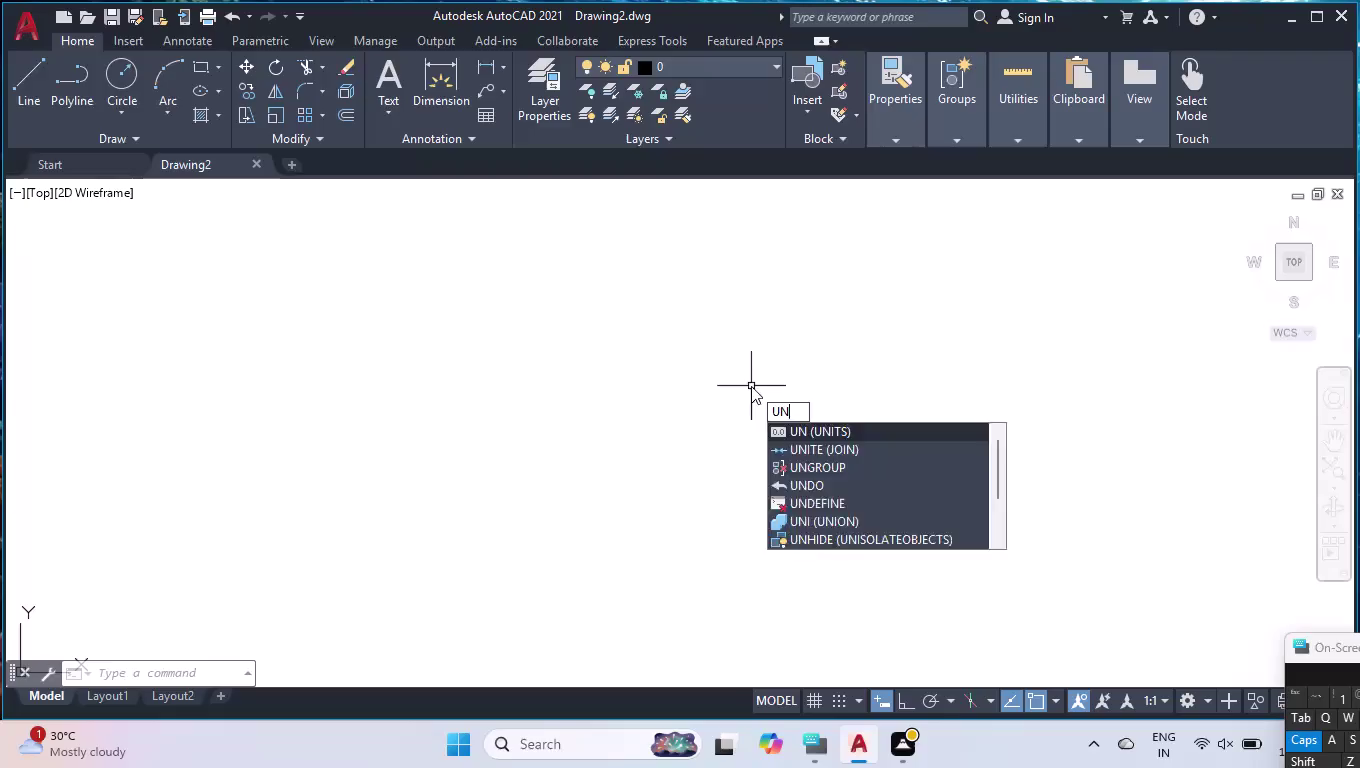
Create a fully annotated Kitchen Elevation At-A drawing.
Review the length precision options in Drawing Units and accept the dialog.
key(Return)
click(590, 259)
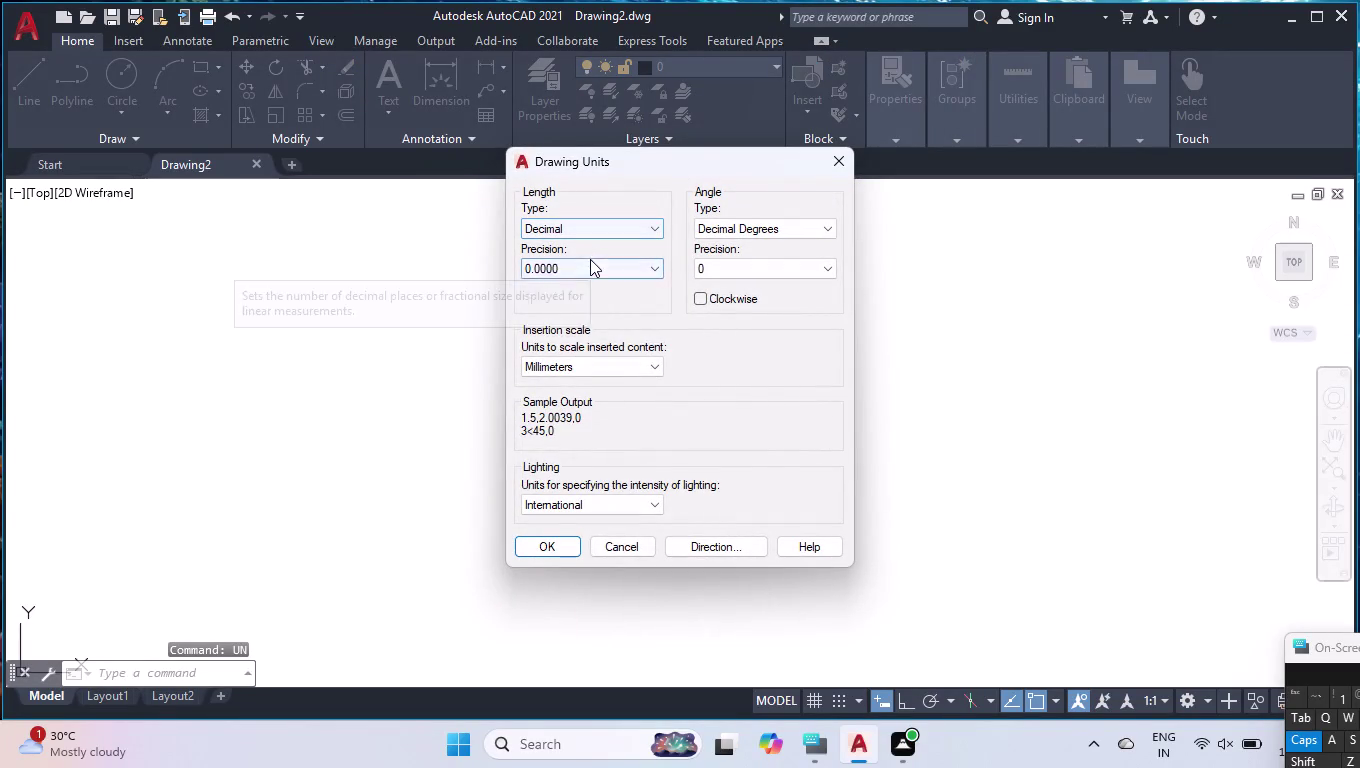
click(562, 292)
click(536, 550)
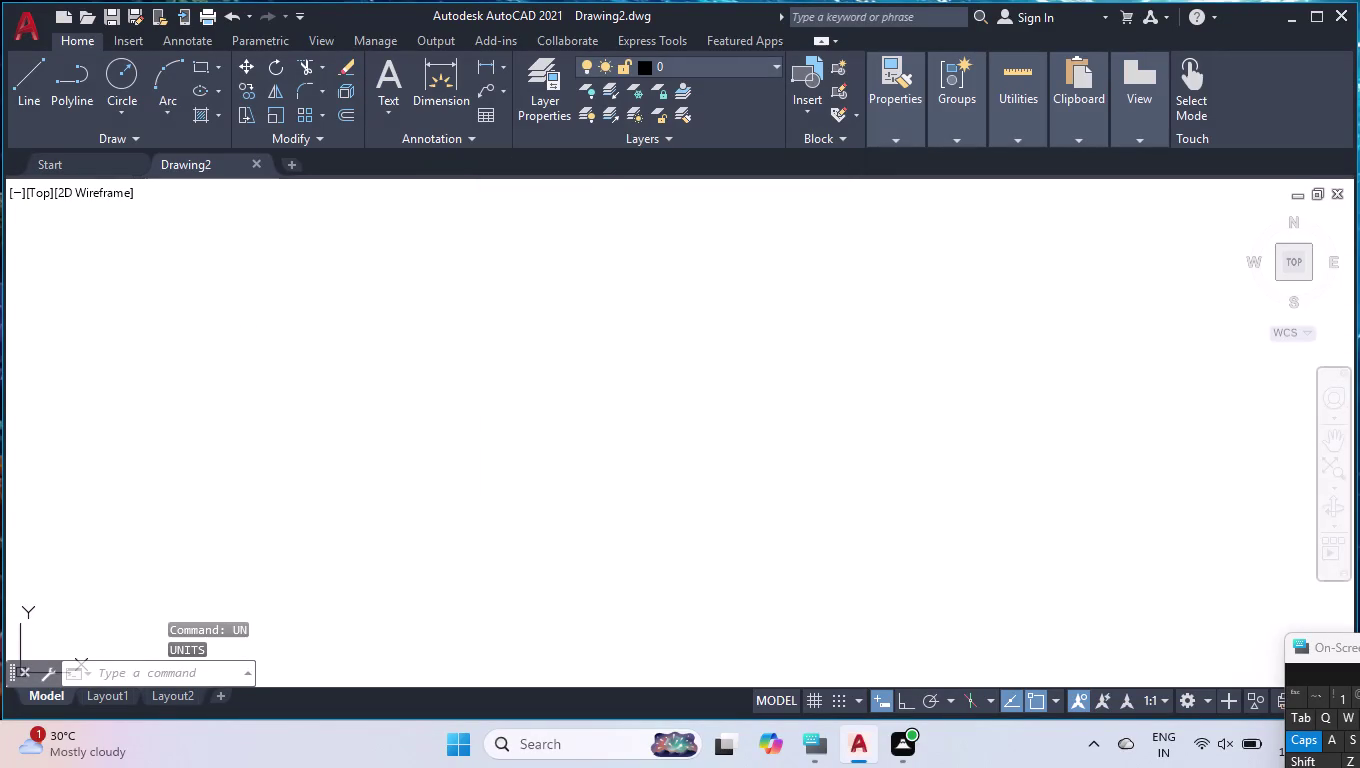
Modify the ISO-25 dimension style so dimension lines use colour 254.
key(d)
key(Return)
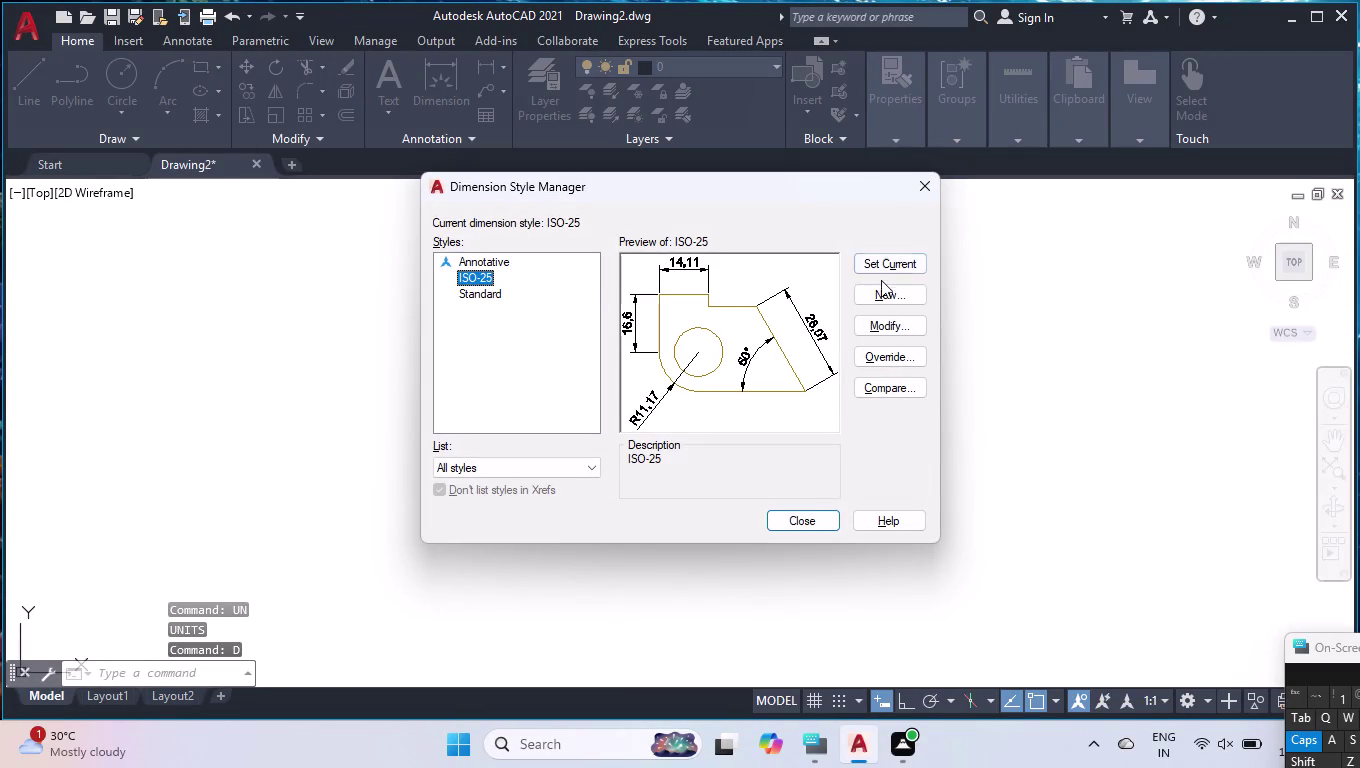
click(896, 328)
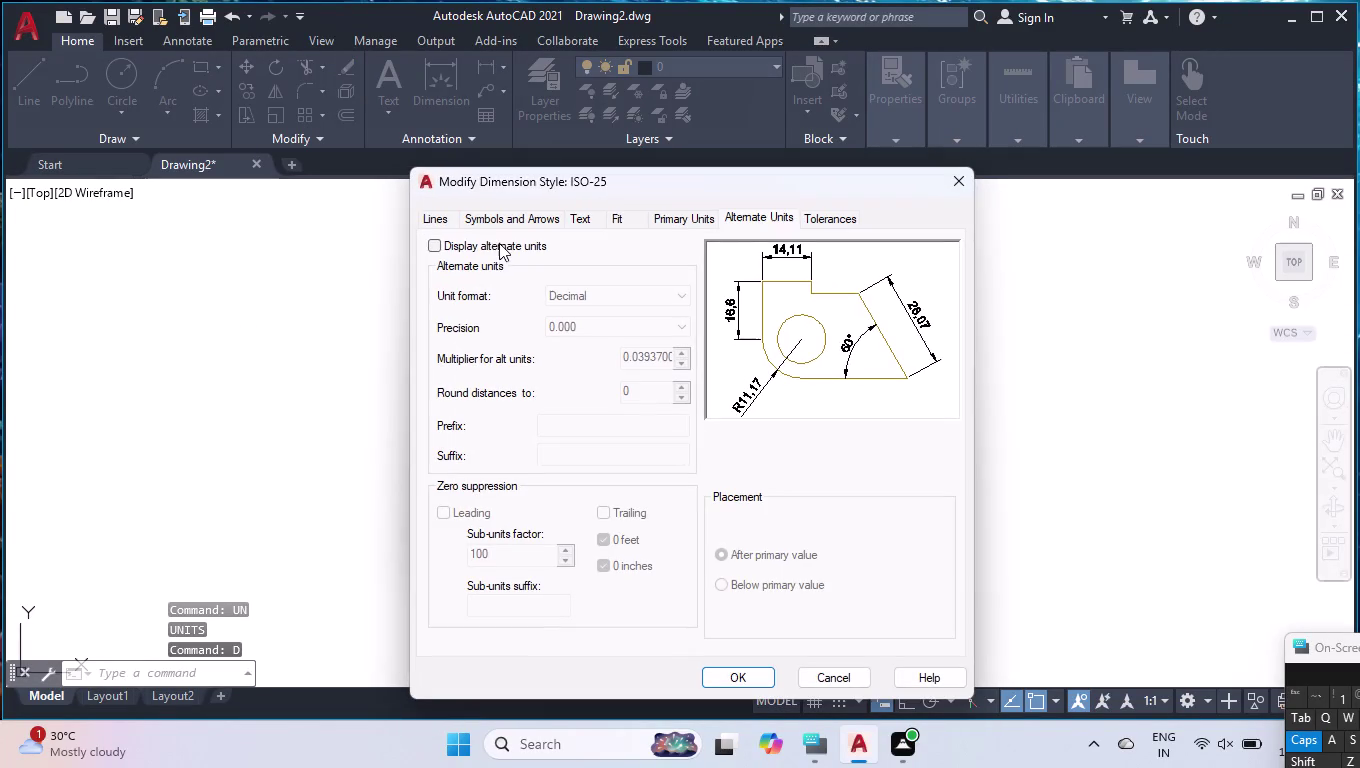
click(449, 222)
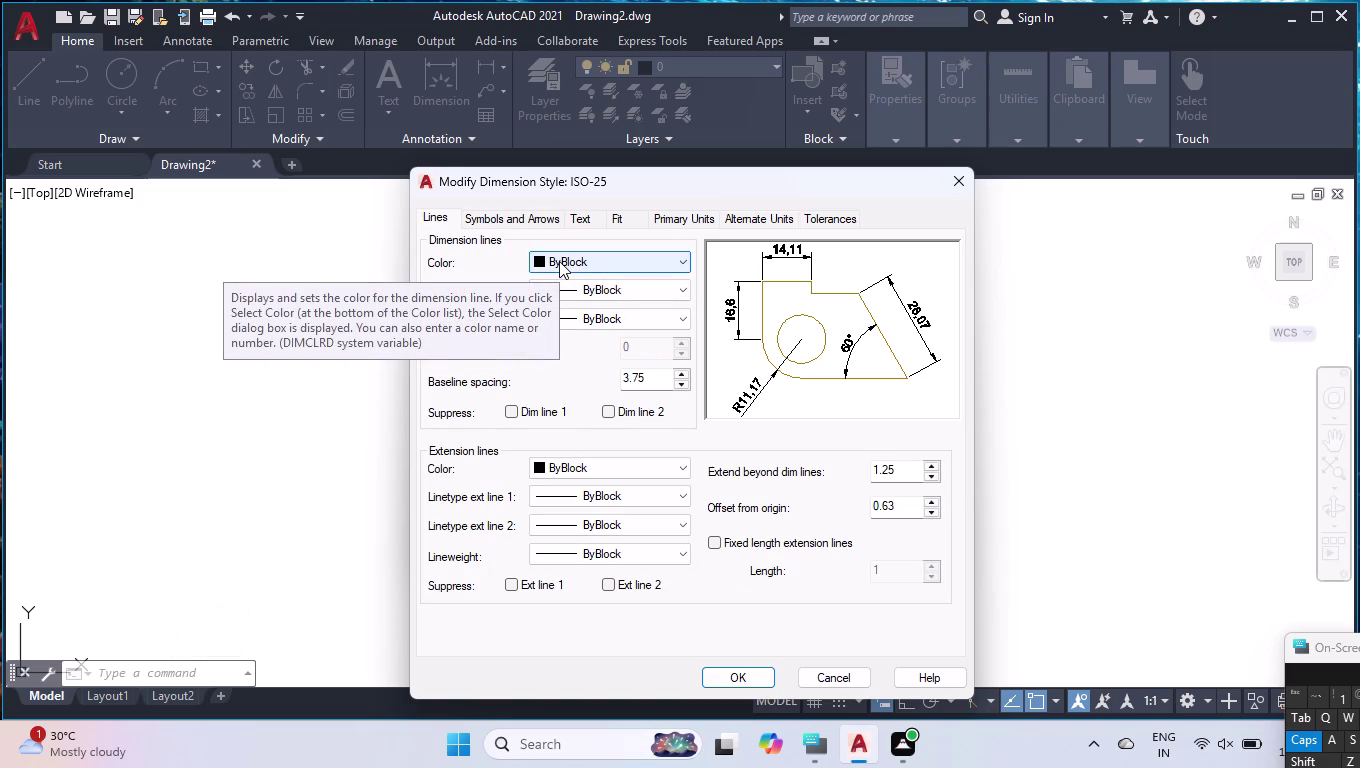
click(559, 259)
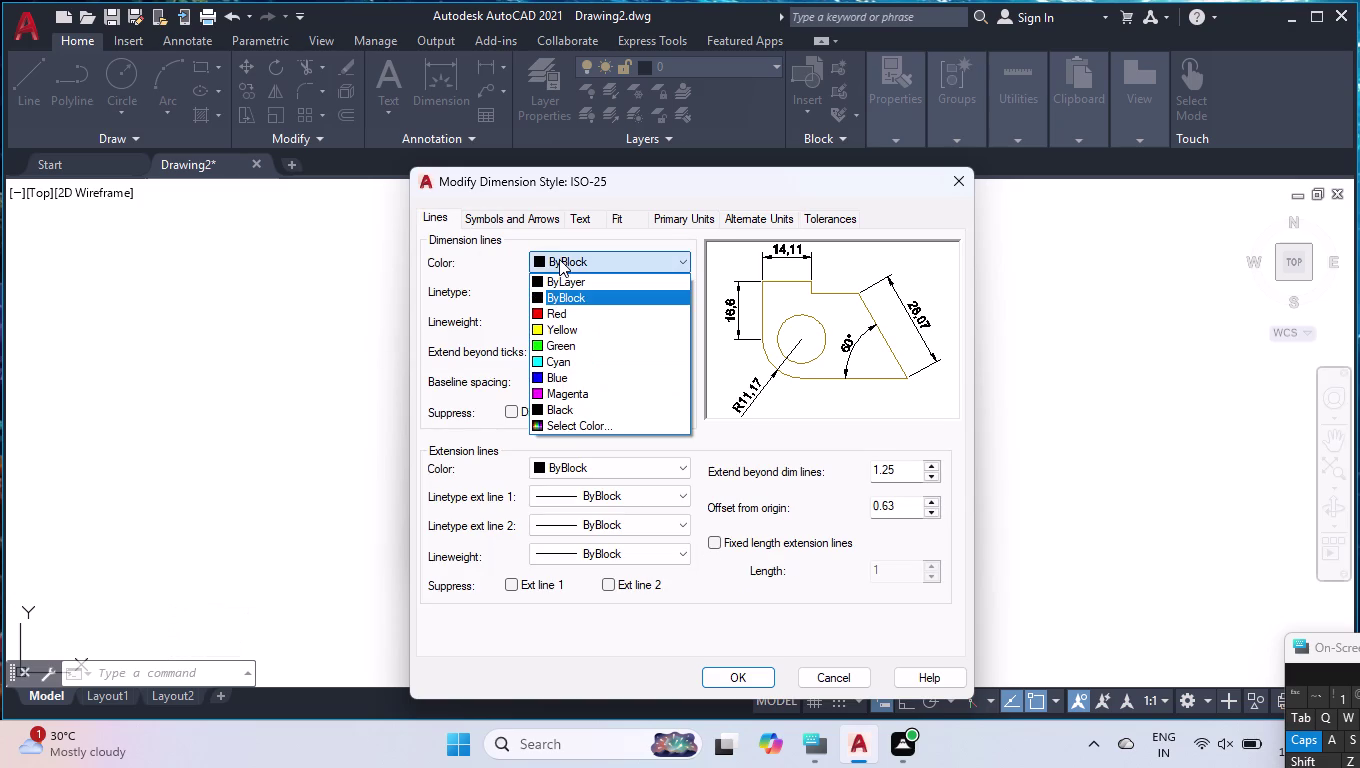
click(567, 428)
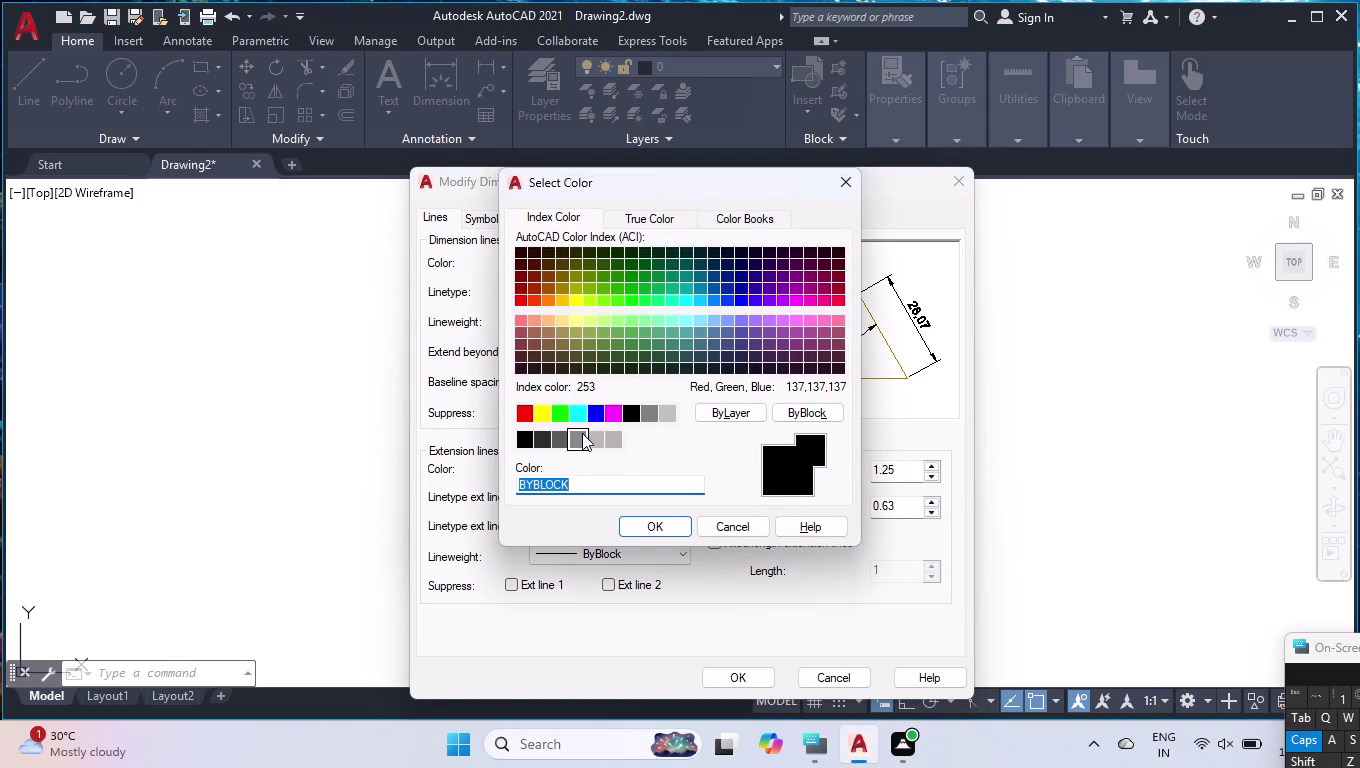
click(597, 445)
click(650, 529)
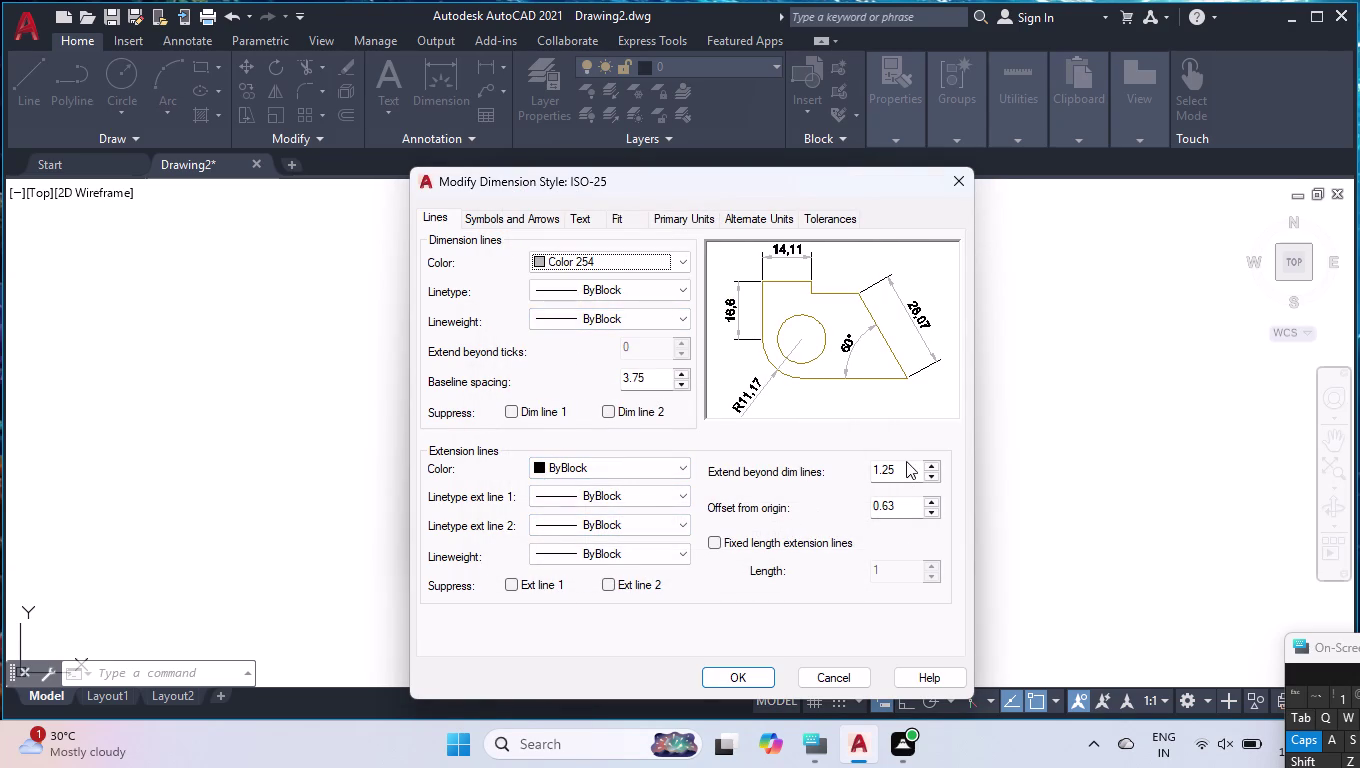
Make extension lines fixed-length, extending 1 beyond dimension lines.
click(937, 467)
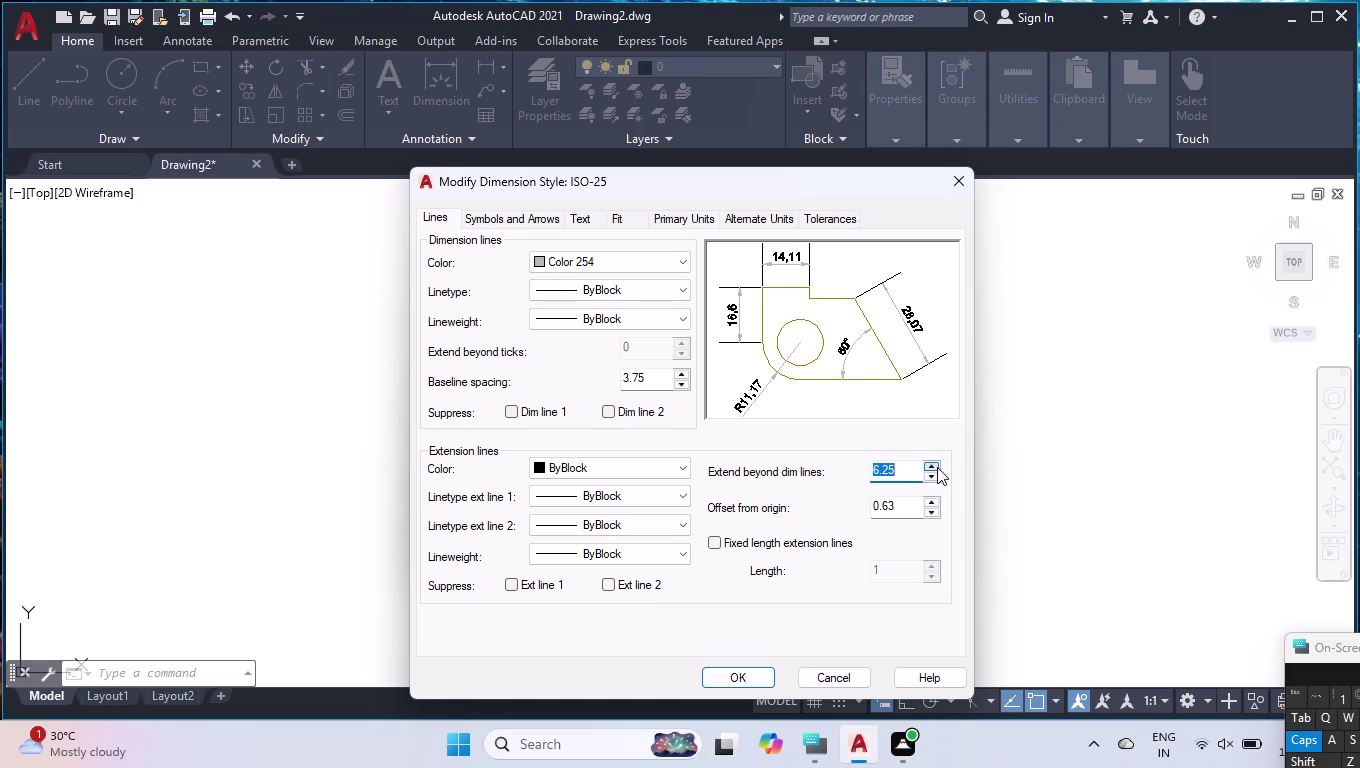
click(933, 467)
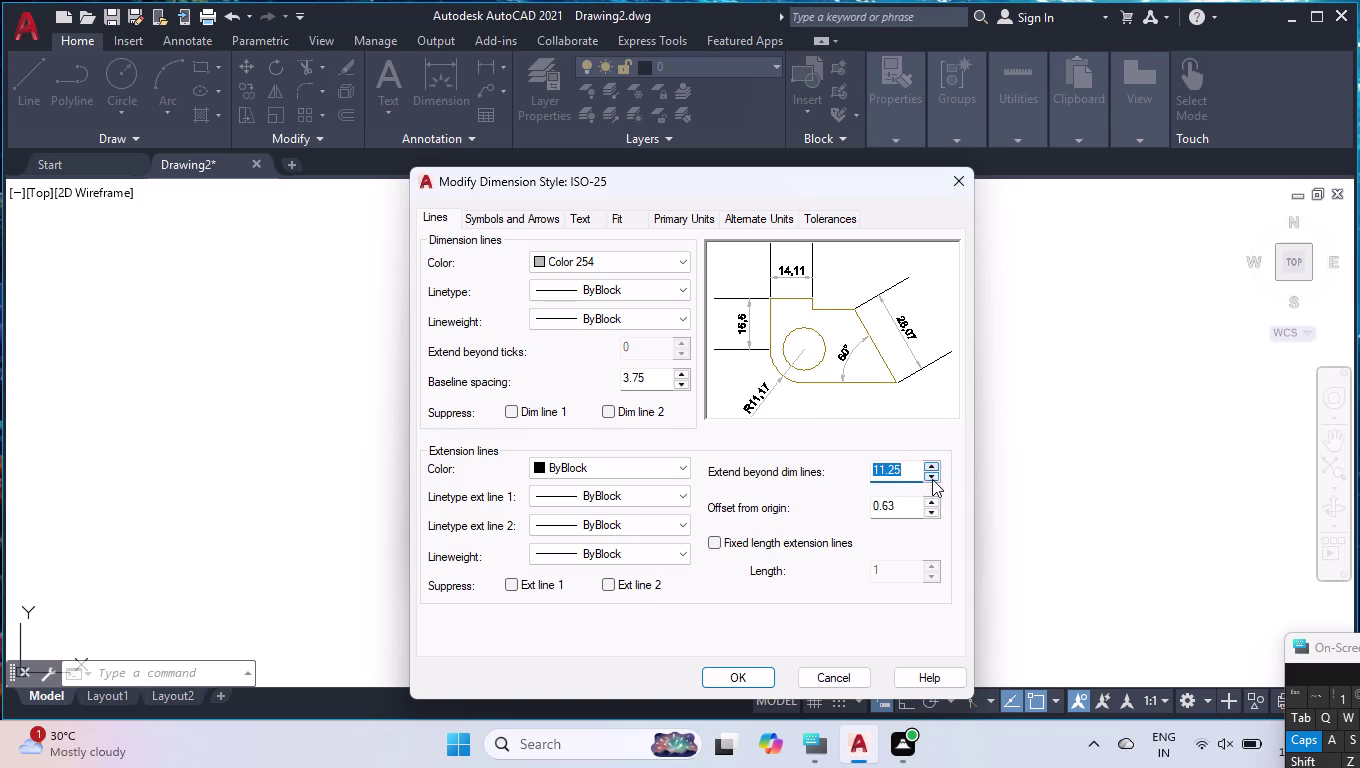
triple_click(932, 479)
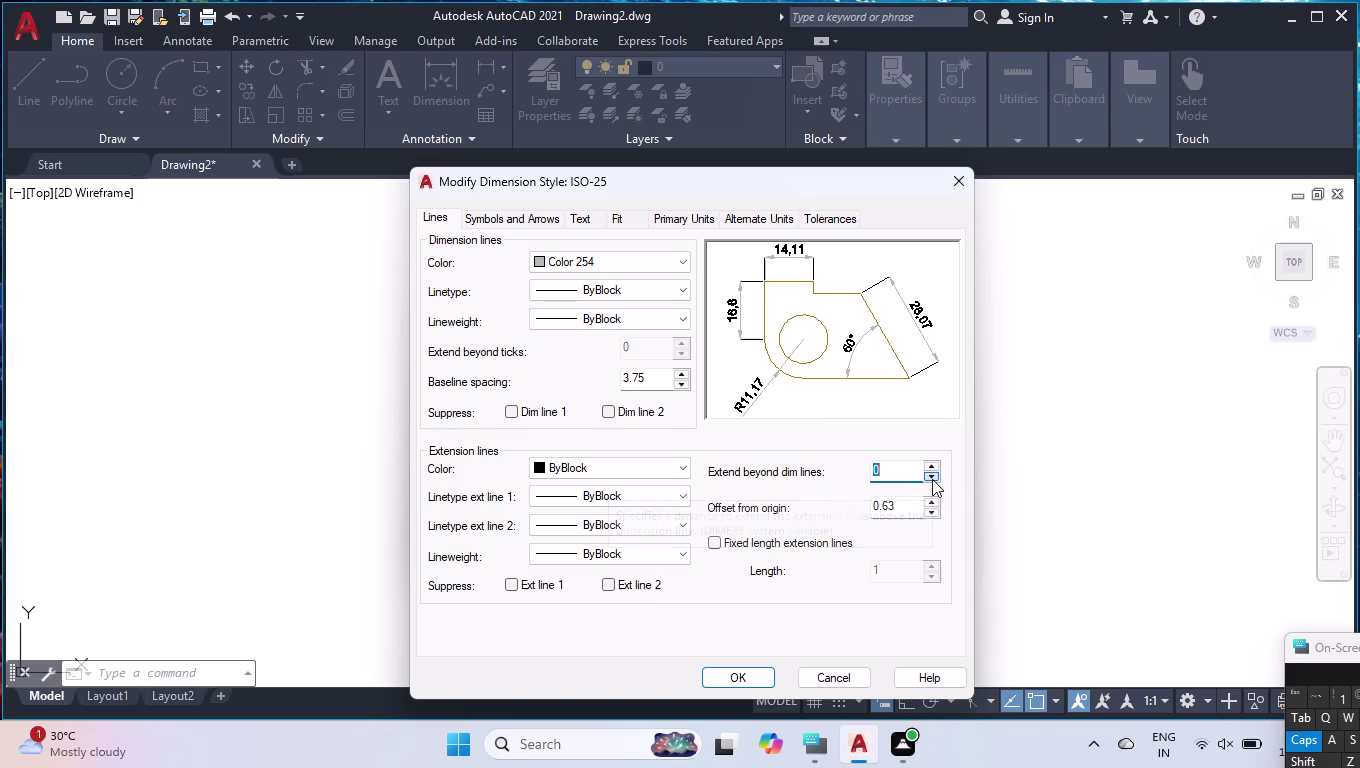
click(743, 545)
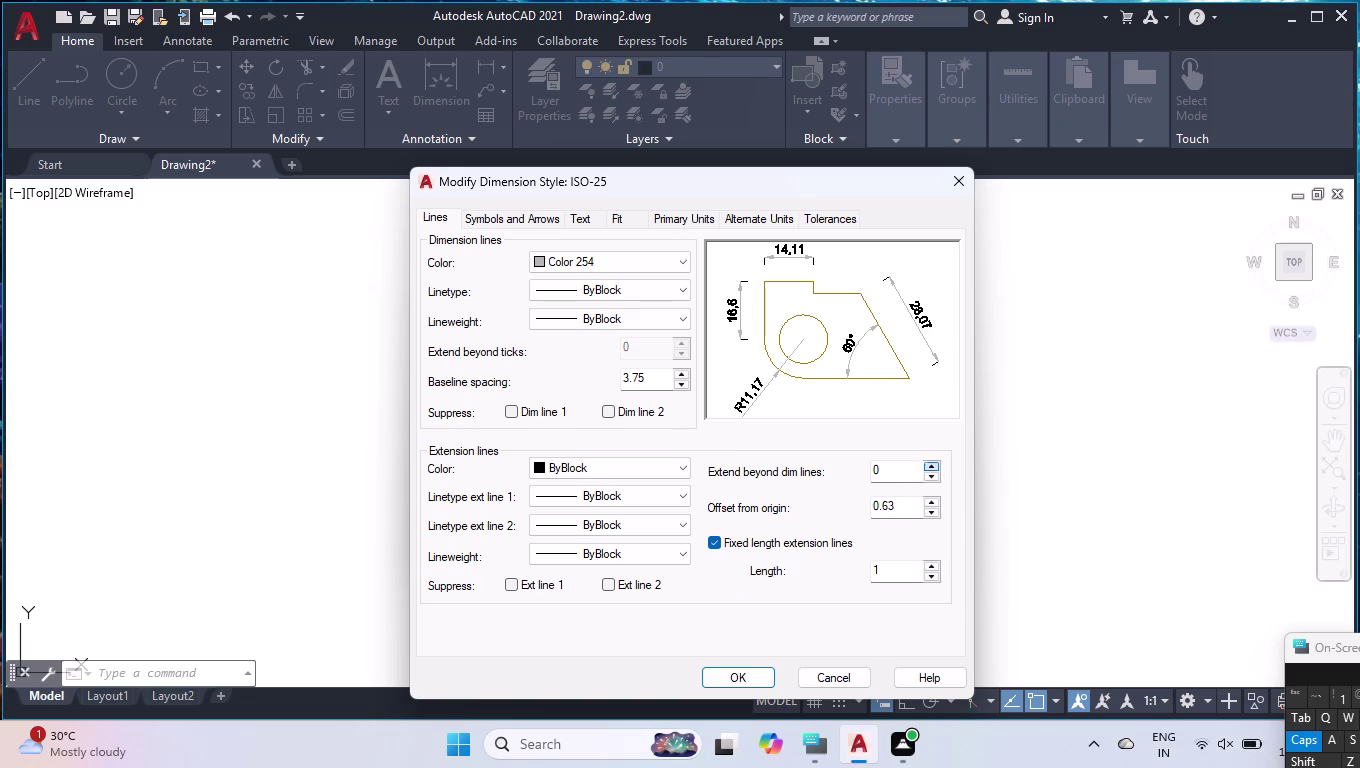
drag(905, 472, 855, 474)
key(1)
key(Return)
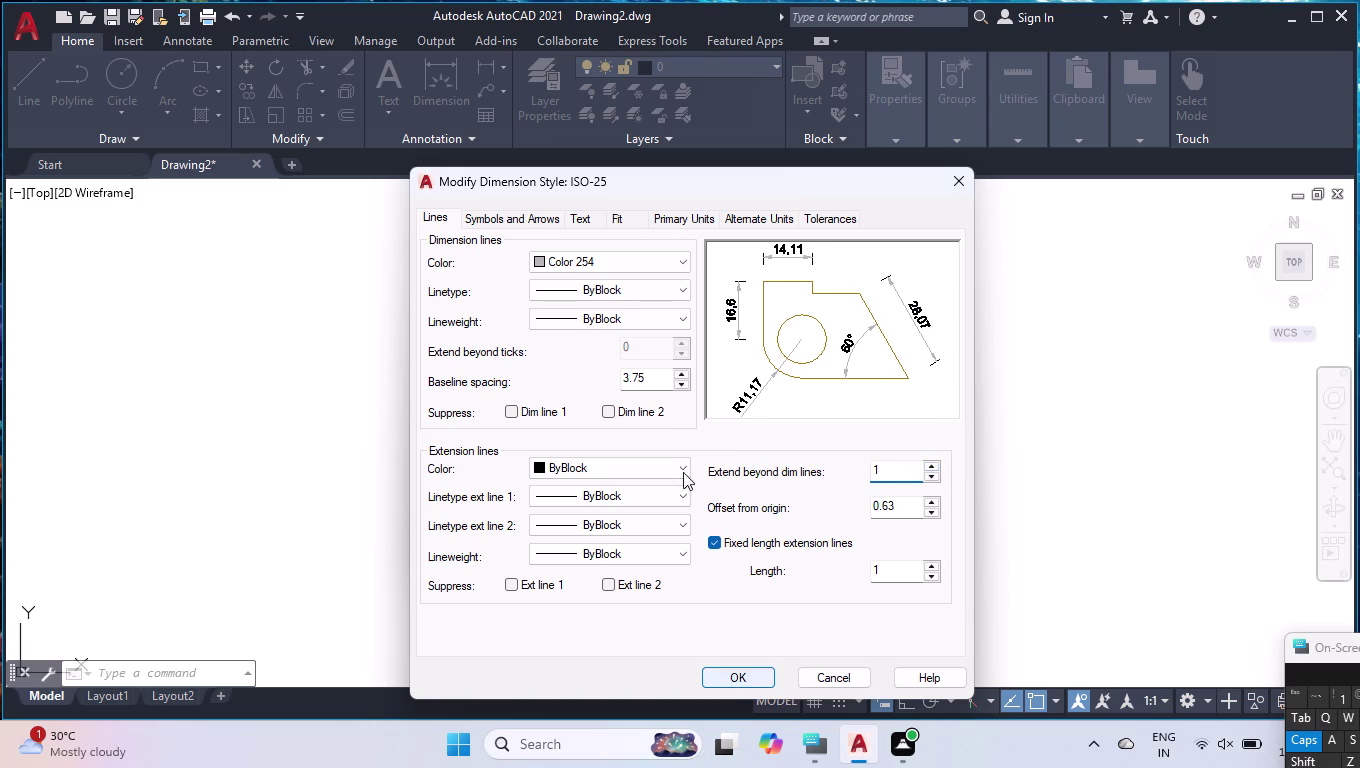
click(543, 221)
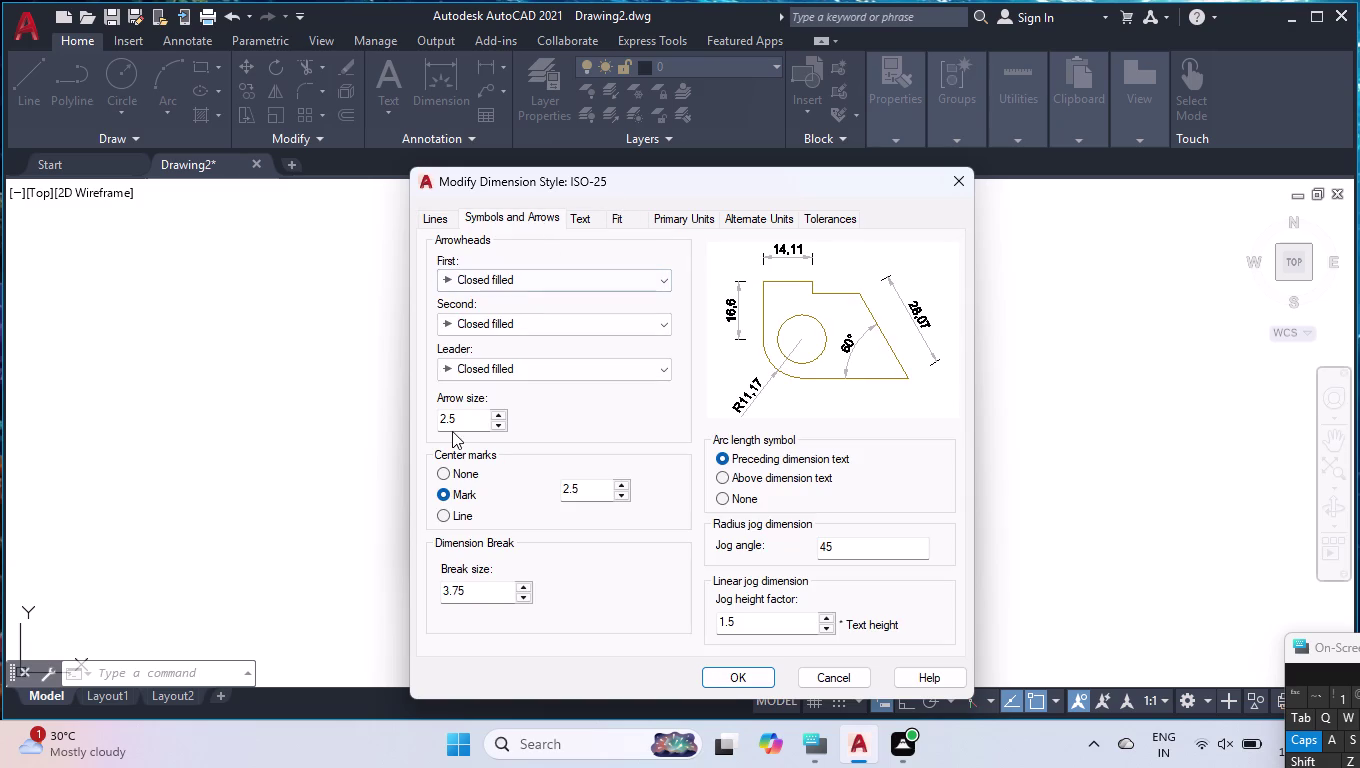
Set the ISO-25 arrowhead size to 50.
drag(474, 419, 249, 409)
text(50)
key(Return)
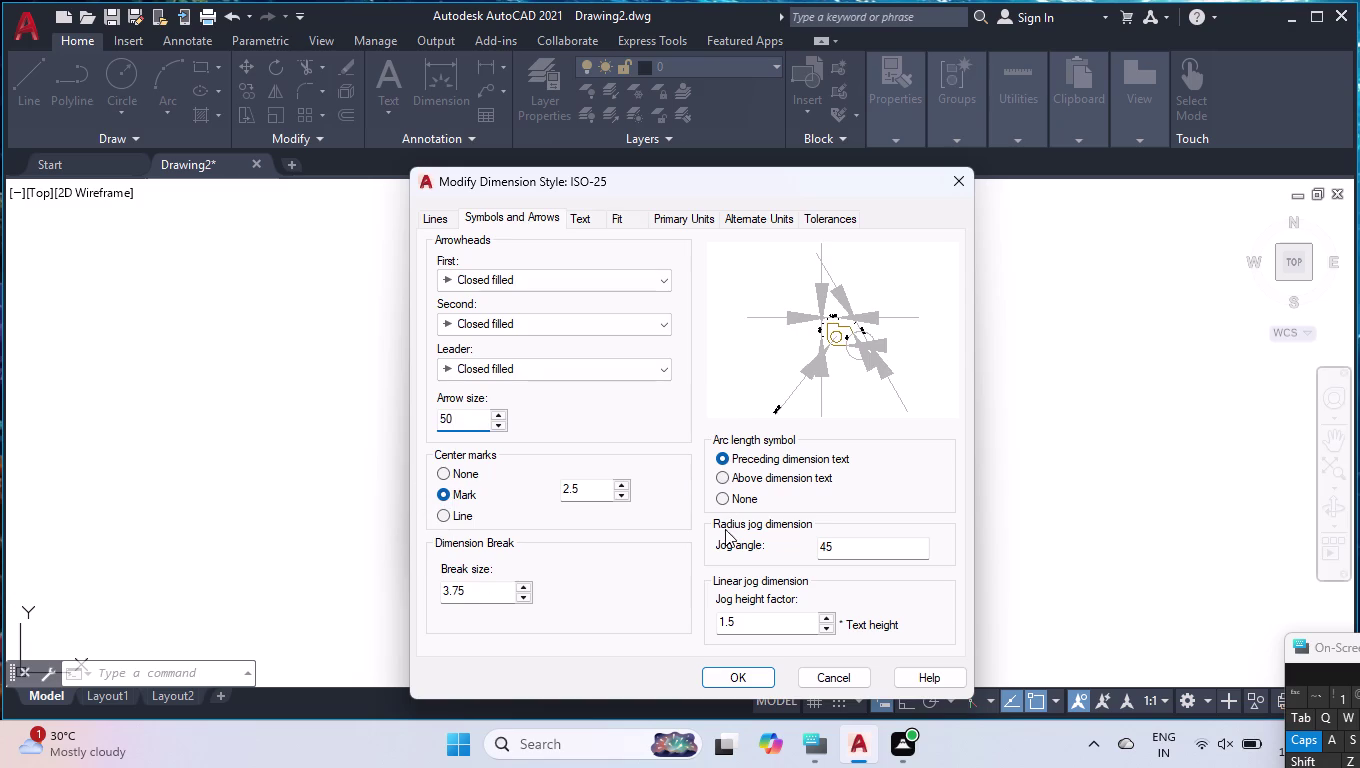
Center the dimension text vertically and set its height to 80.
click(571, 220)
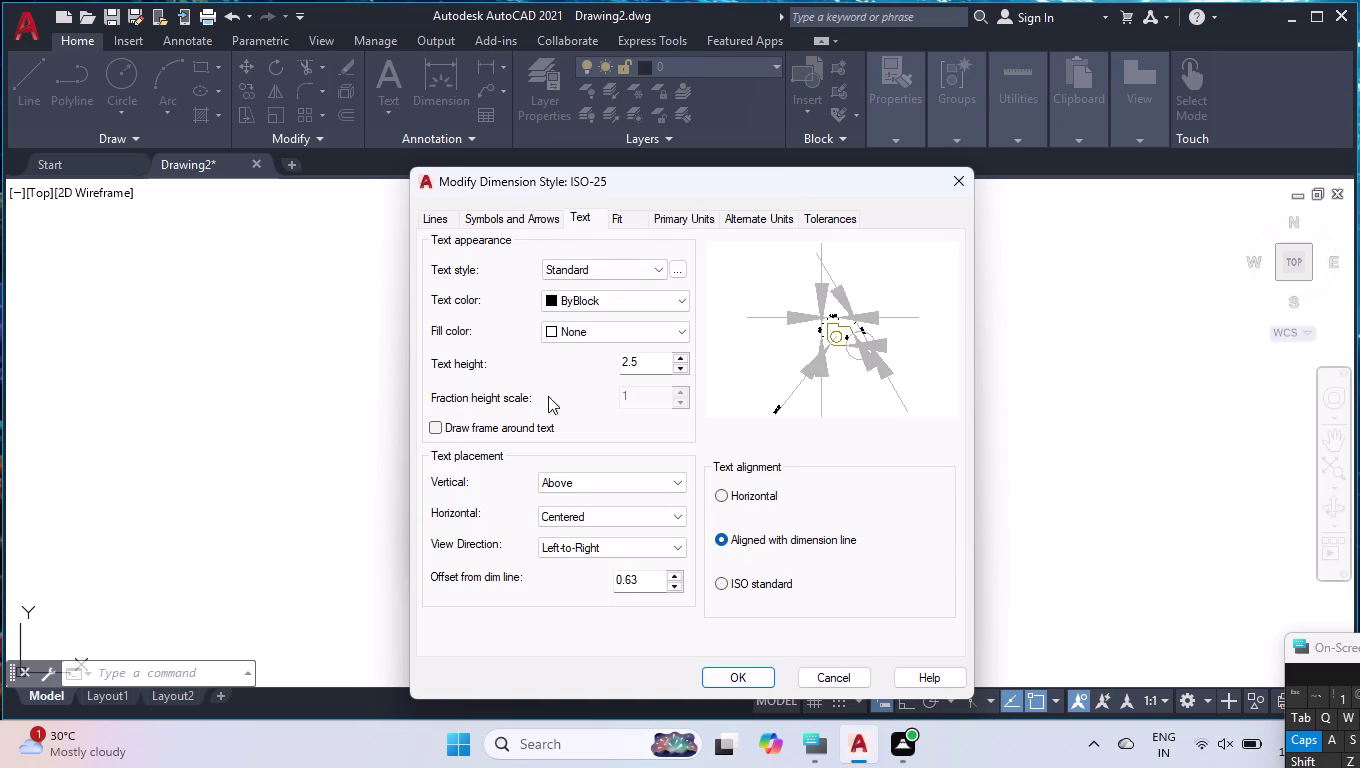
click(590, 479)
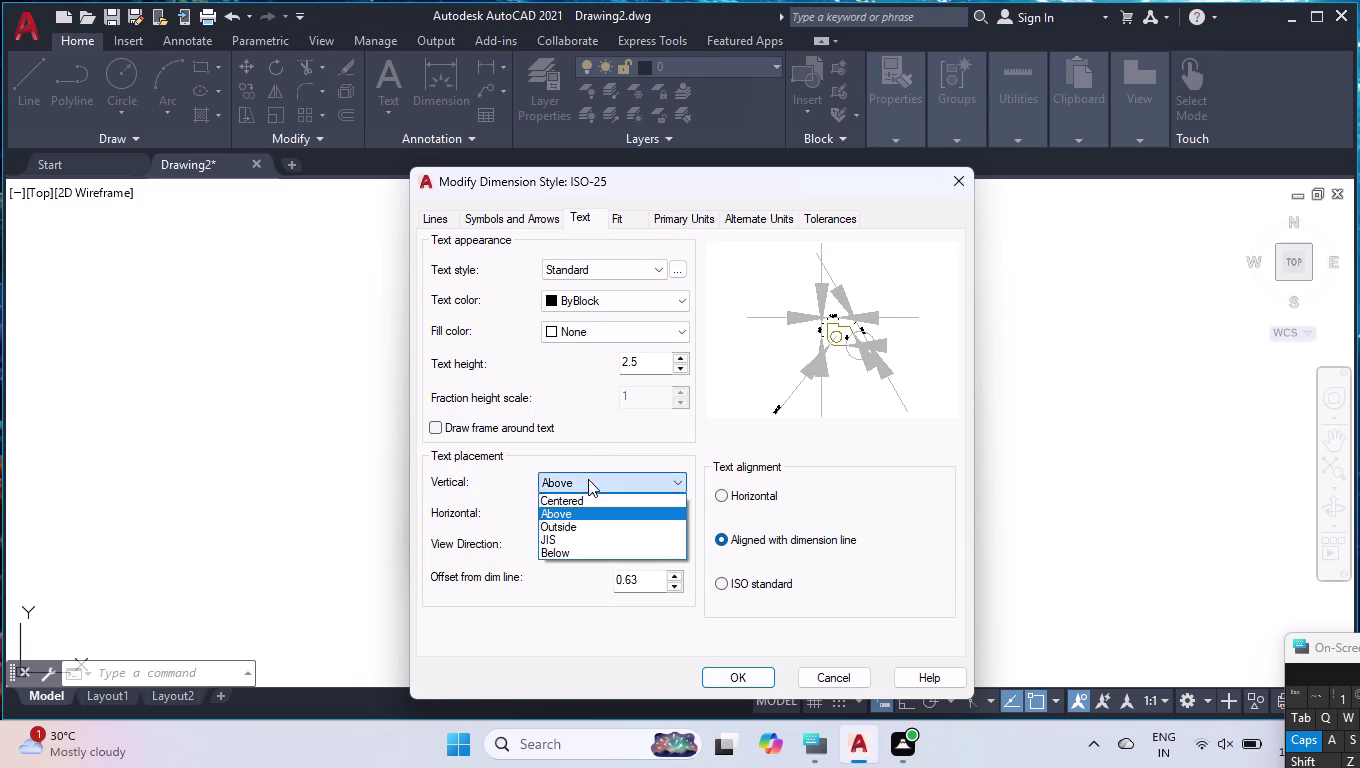
click(574, 497)
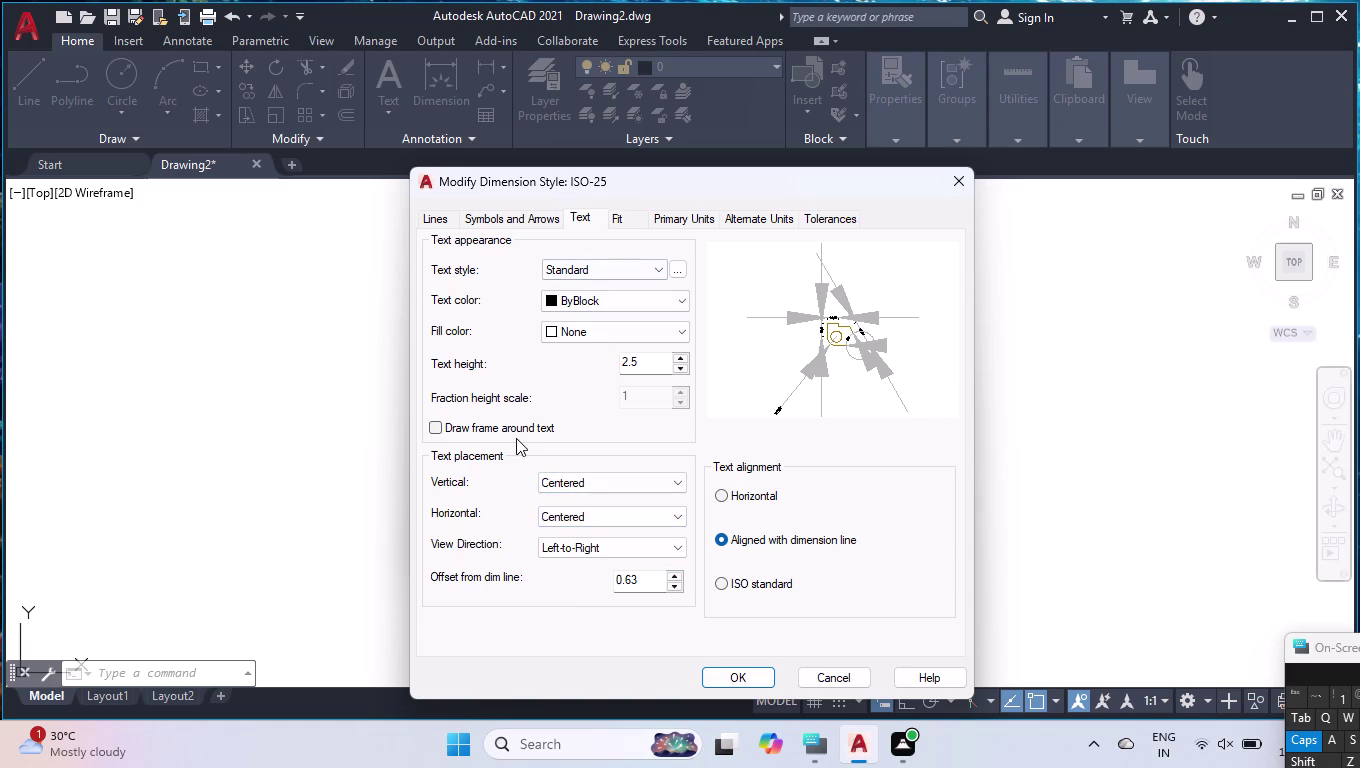
drag(644, 353, 596, 364)
drag(641, 362, 608, 356)
text(80)
key(Return)
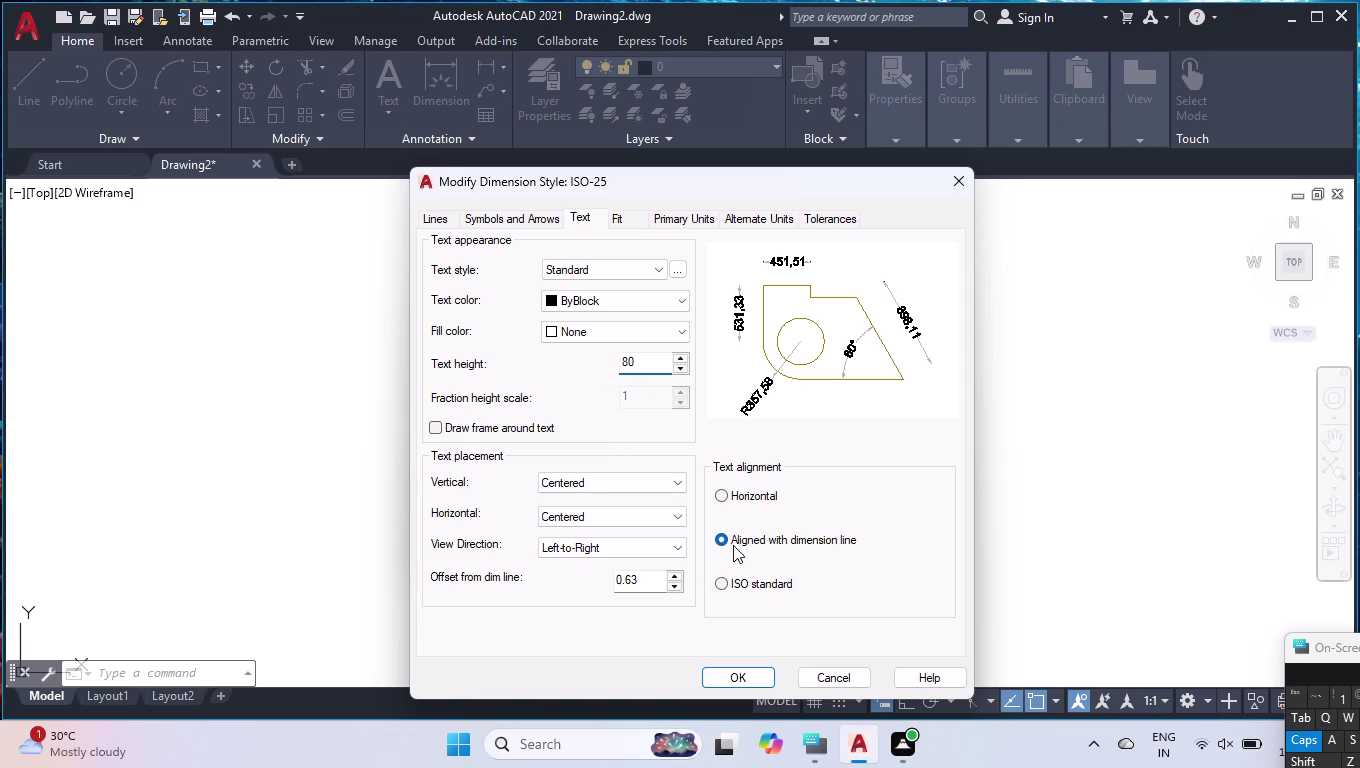
Keep text aligned with the dimension line, save ISO-25 and make it current.
click(726, 663)
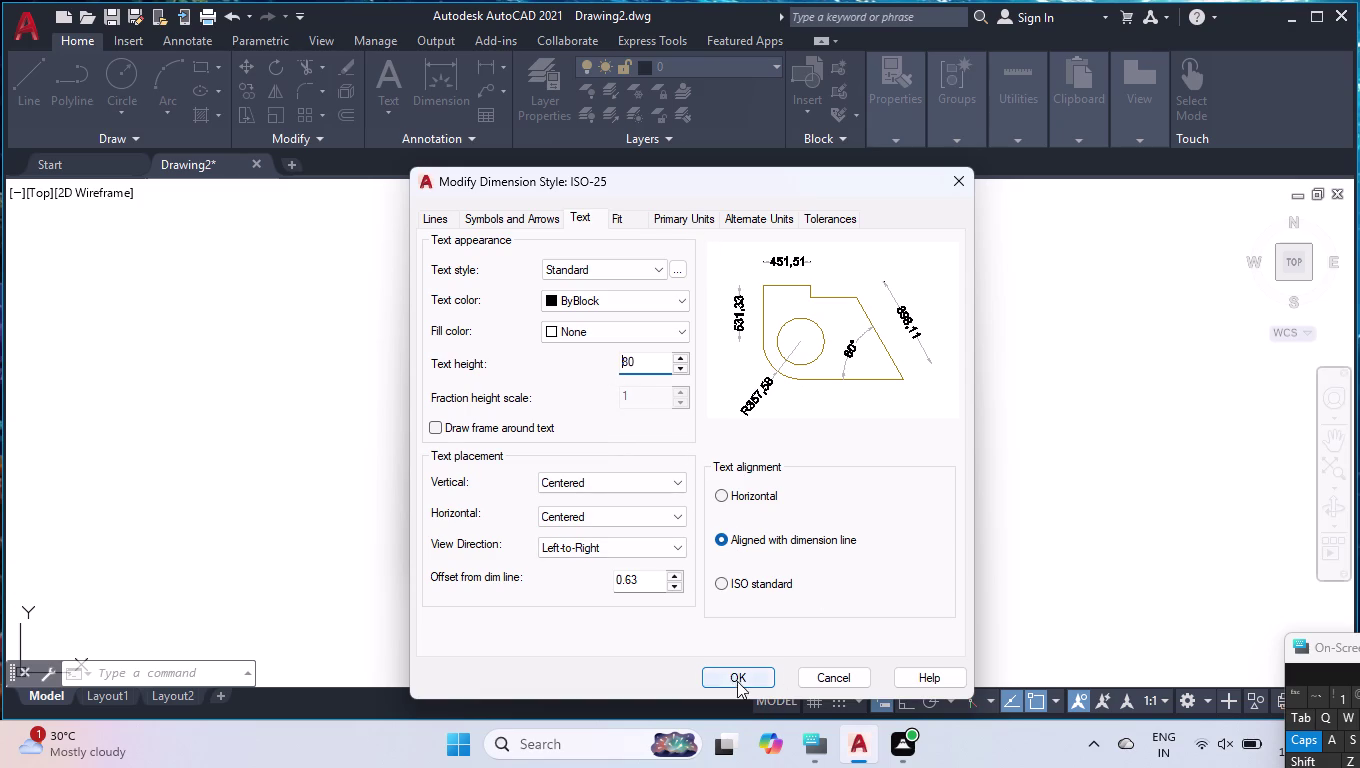
click(737, 681)
click(913, 270)
Close the Dimension Style Manager and draw the frame's 3148-long bottom edge.
click(819, 512)
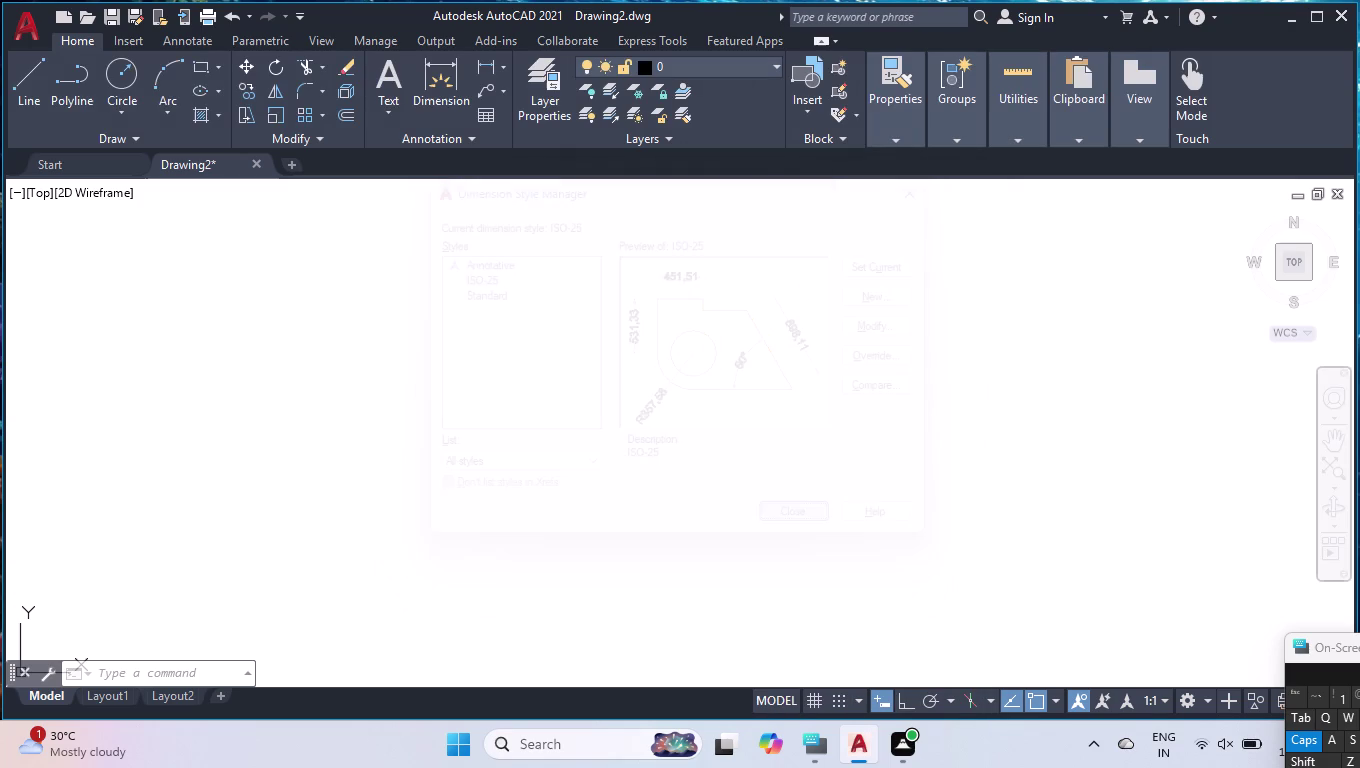
click(901, 702)
key(l)
key(Return)
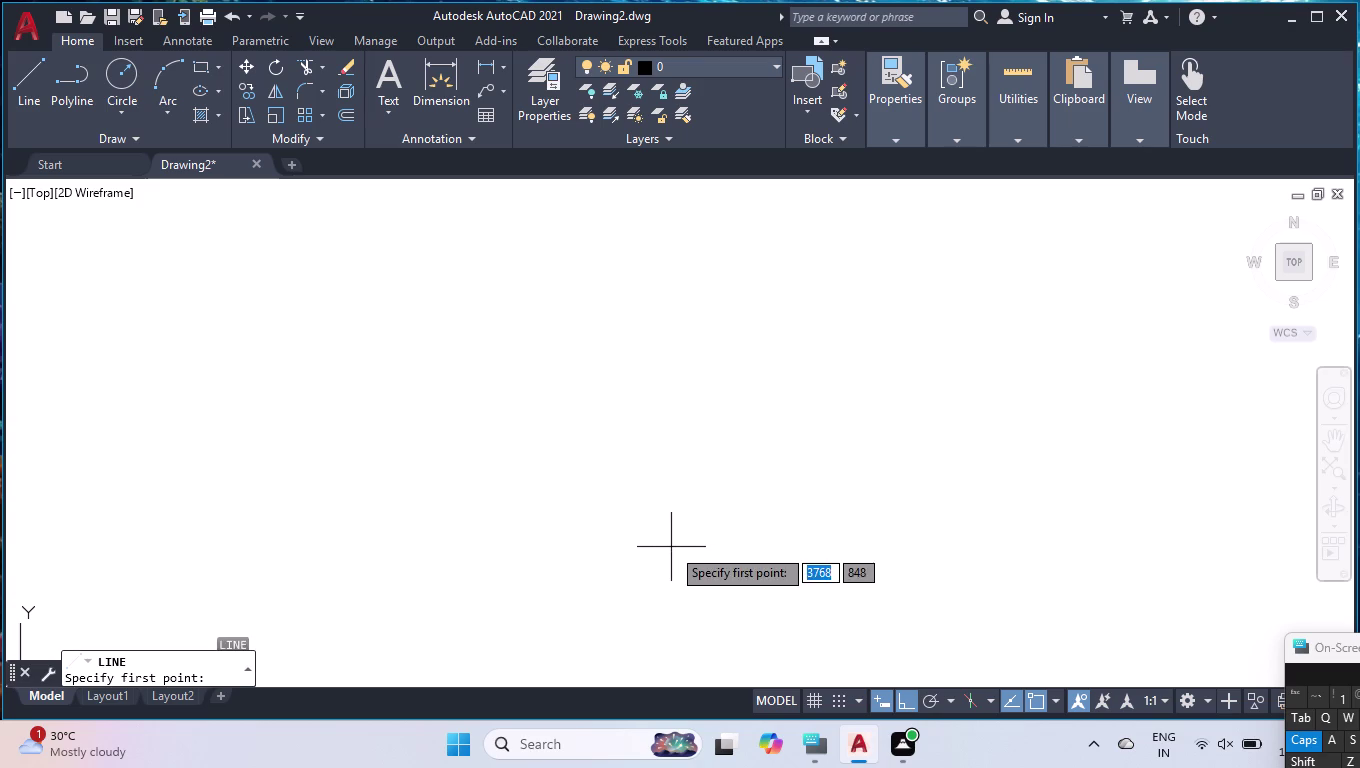
click(384, 592)
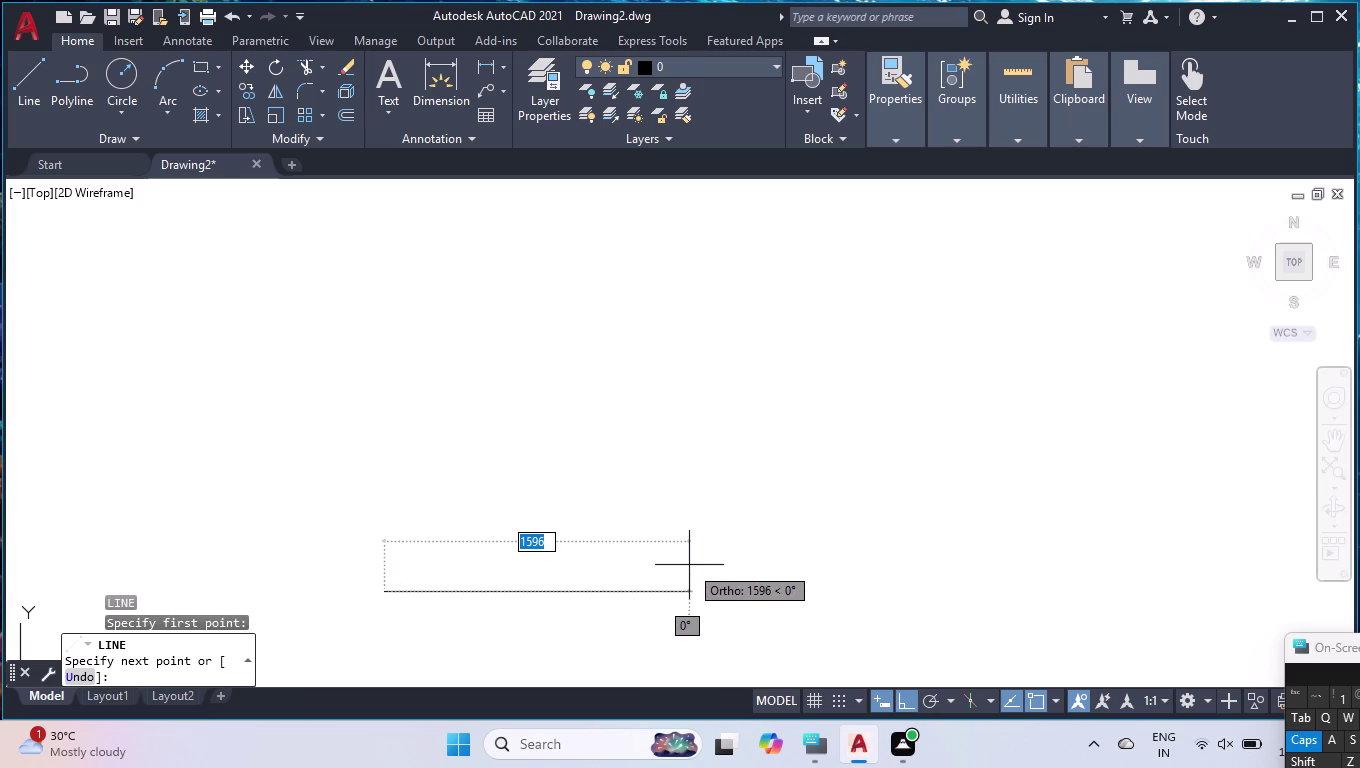
text(31)
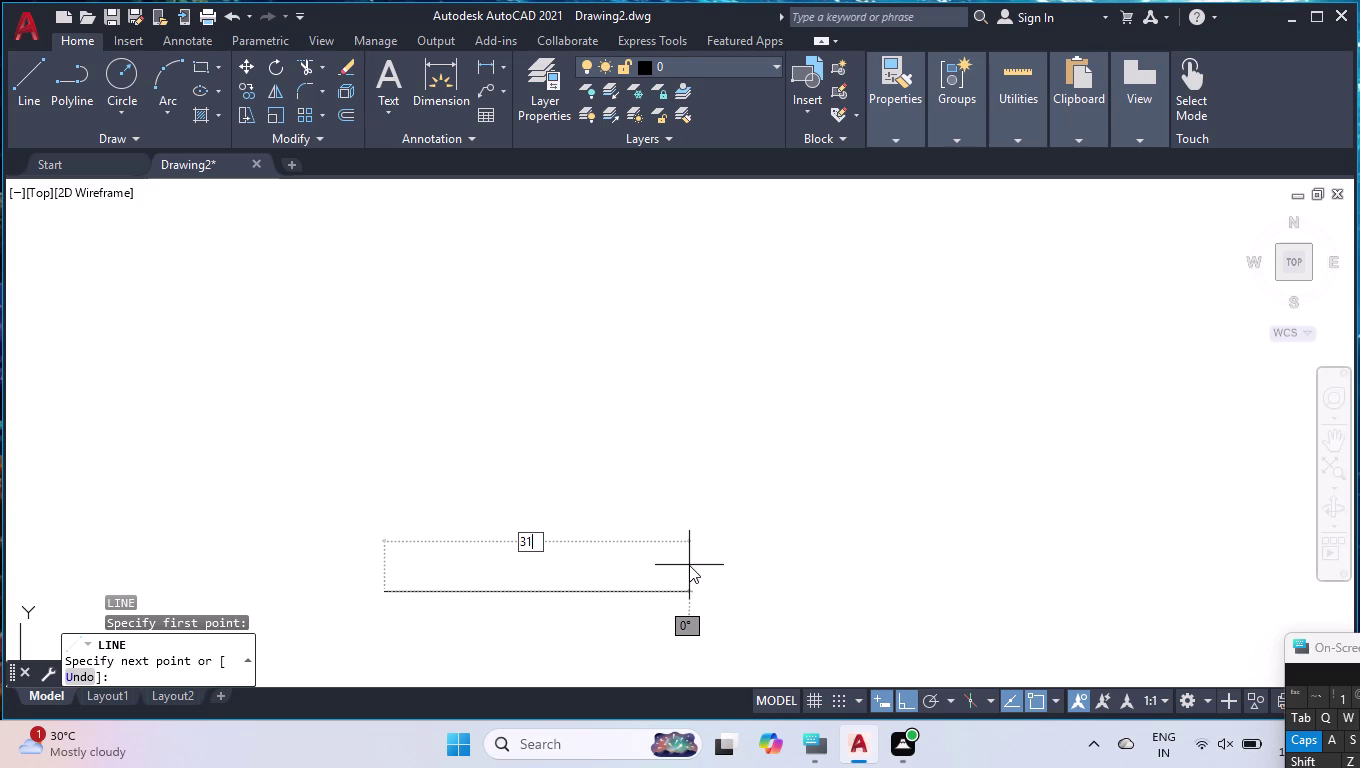
text(48)
key(Return)
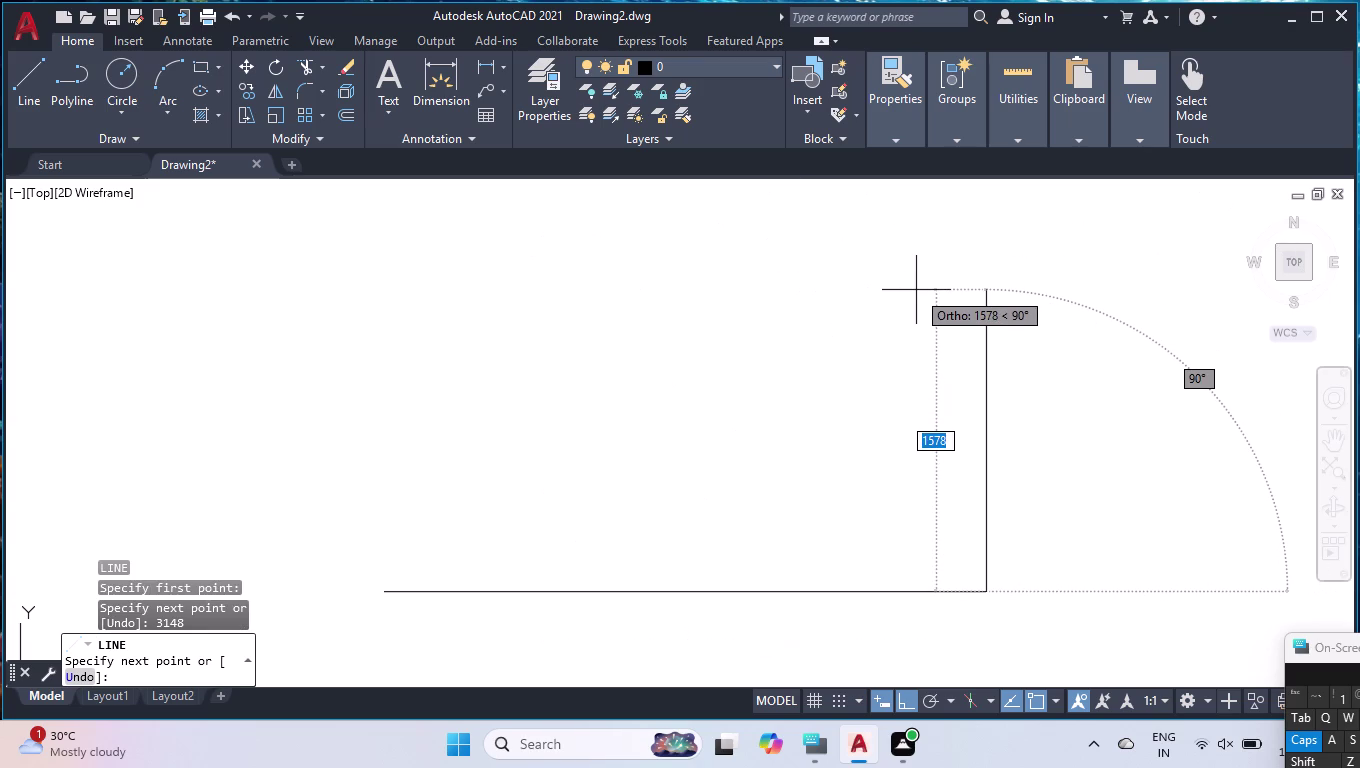
Draw the 2750 right side and 3148 top side, then close the rectangle.
text(275)
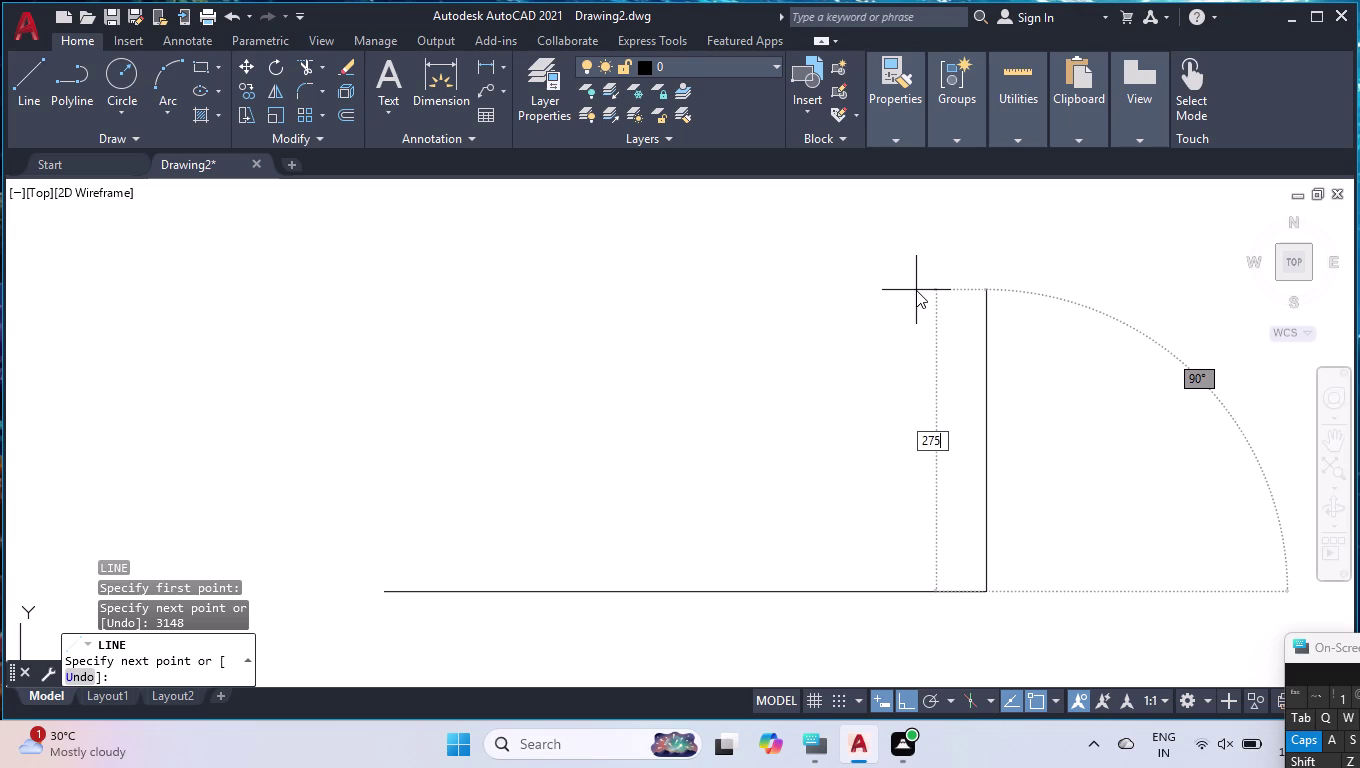
text(0)
key(Return)
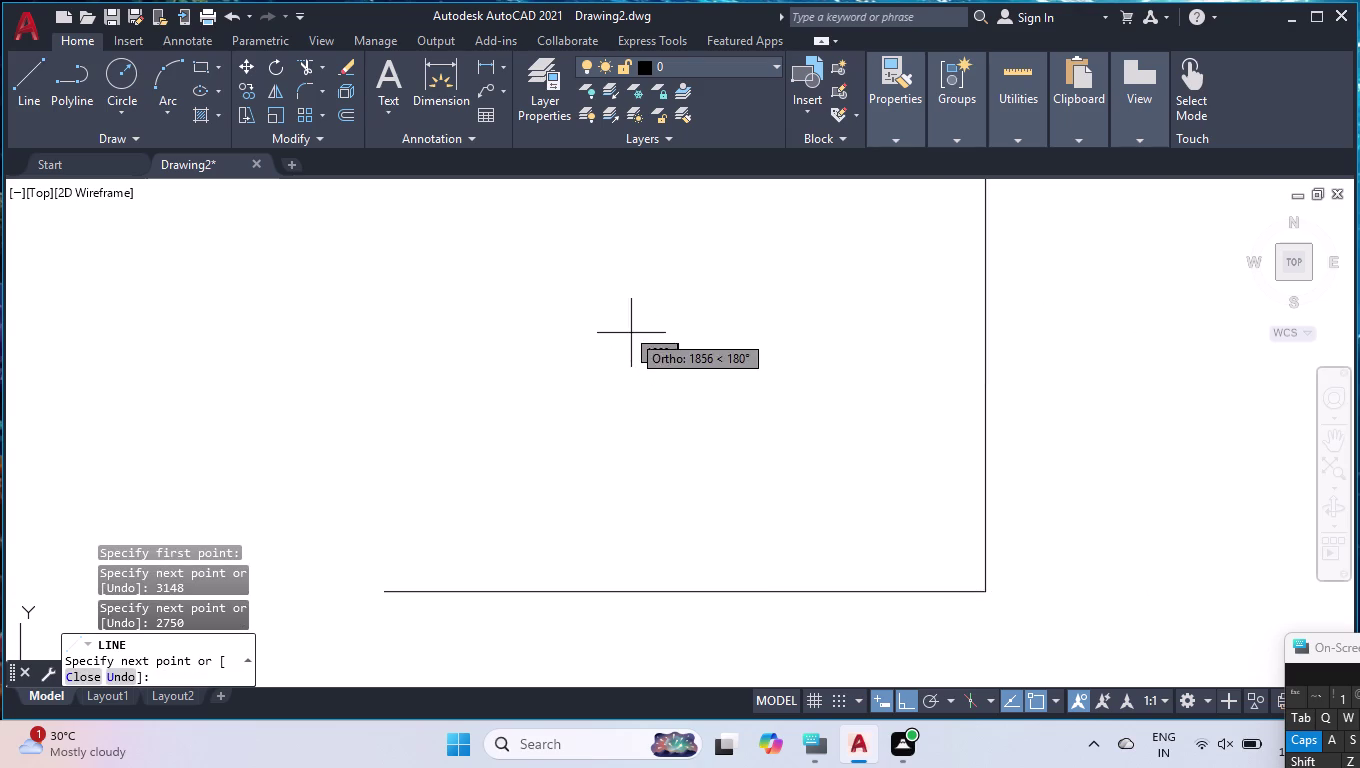
scroll(down, 3)
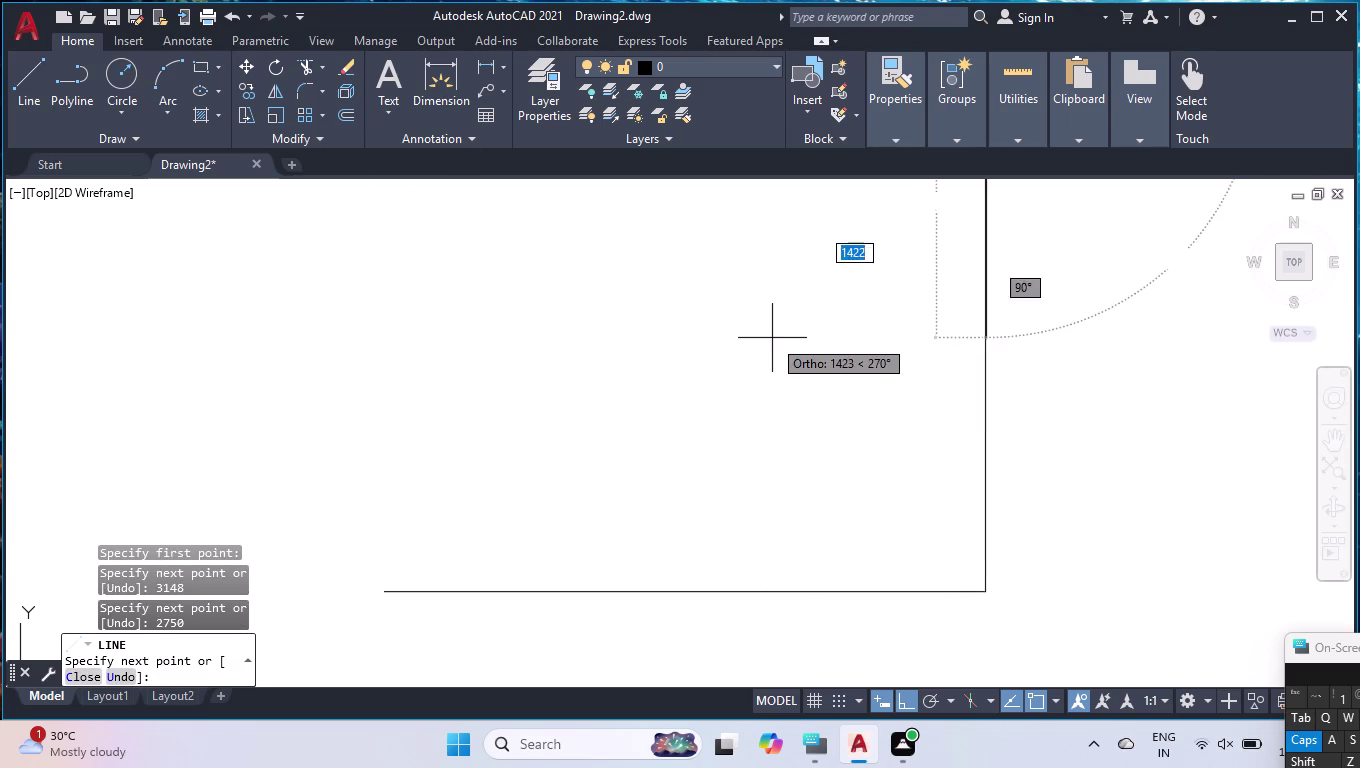
scroll(down, 3)
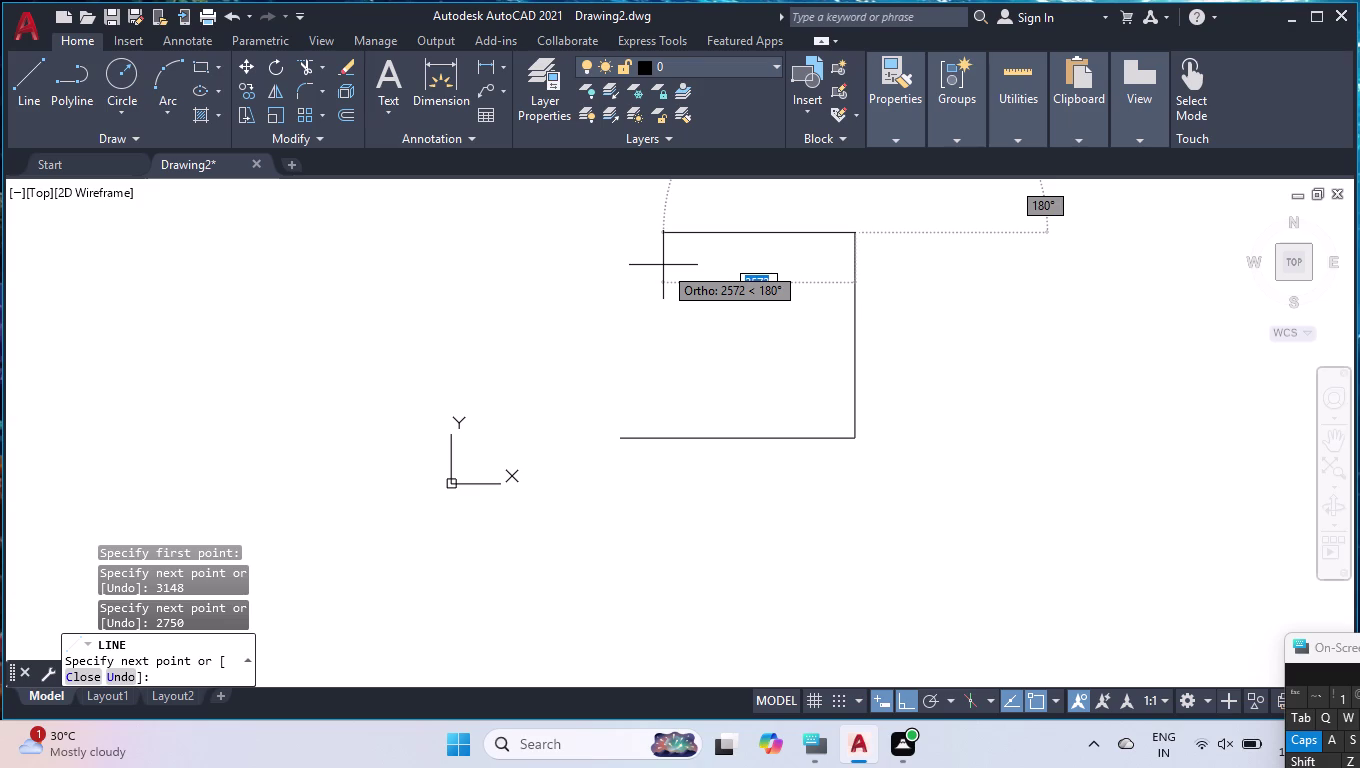
text(314)
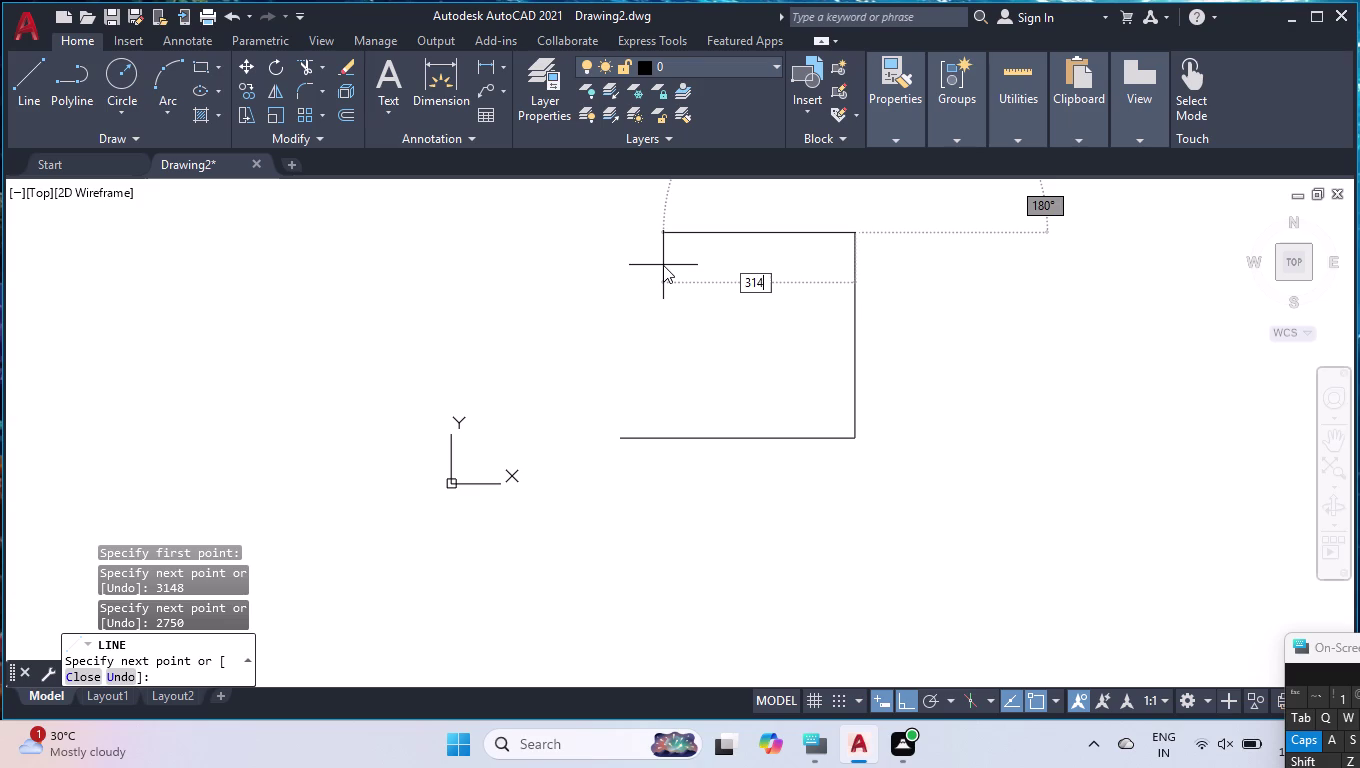
text(8)
key(Return)
key(c)
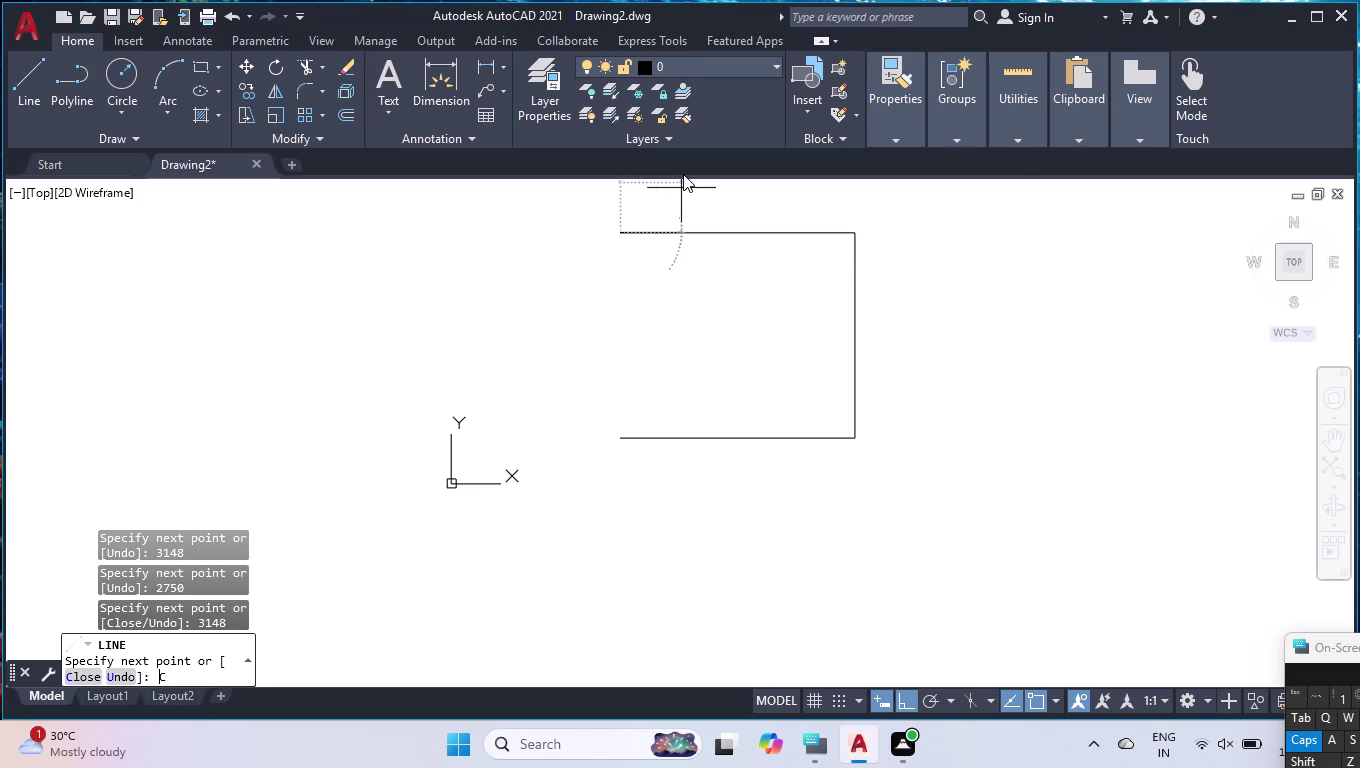
key(Return)
scroll(up, 3)
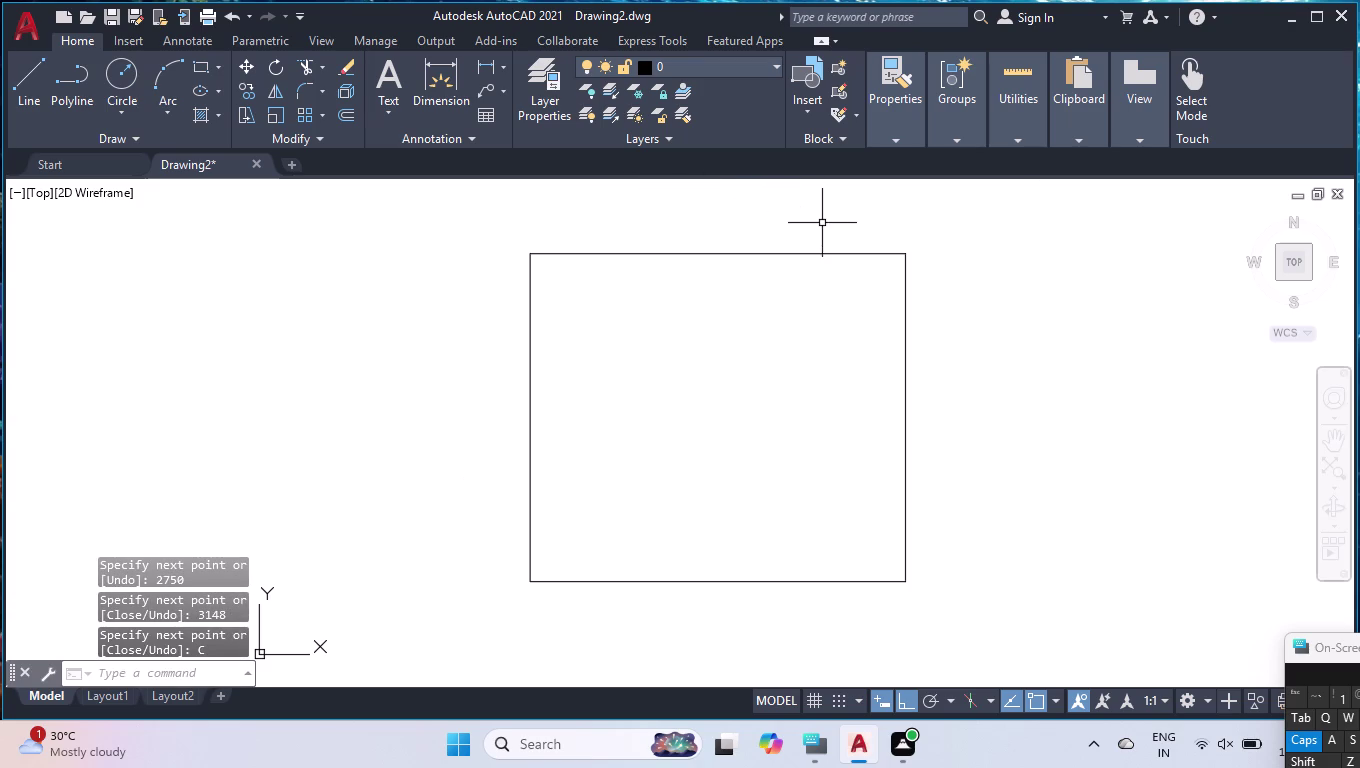
Offset the frame's left edge 148 inward.
text(OFF)
key(Return)
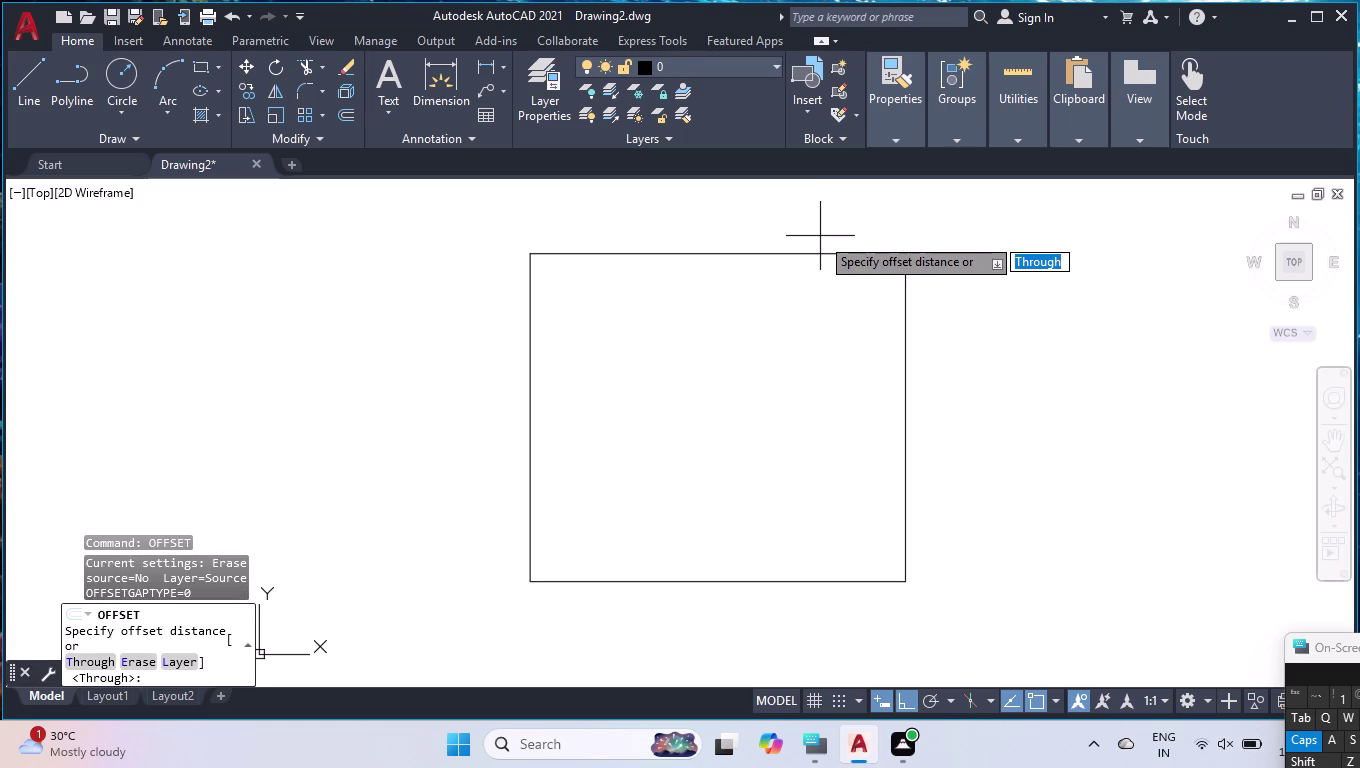
key(1)
key(4)
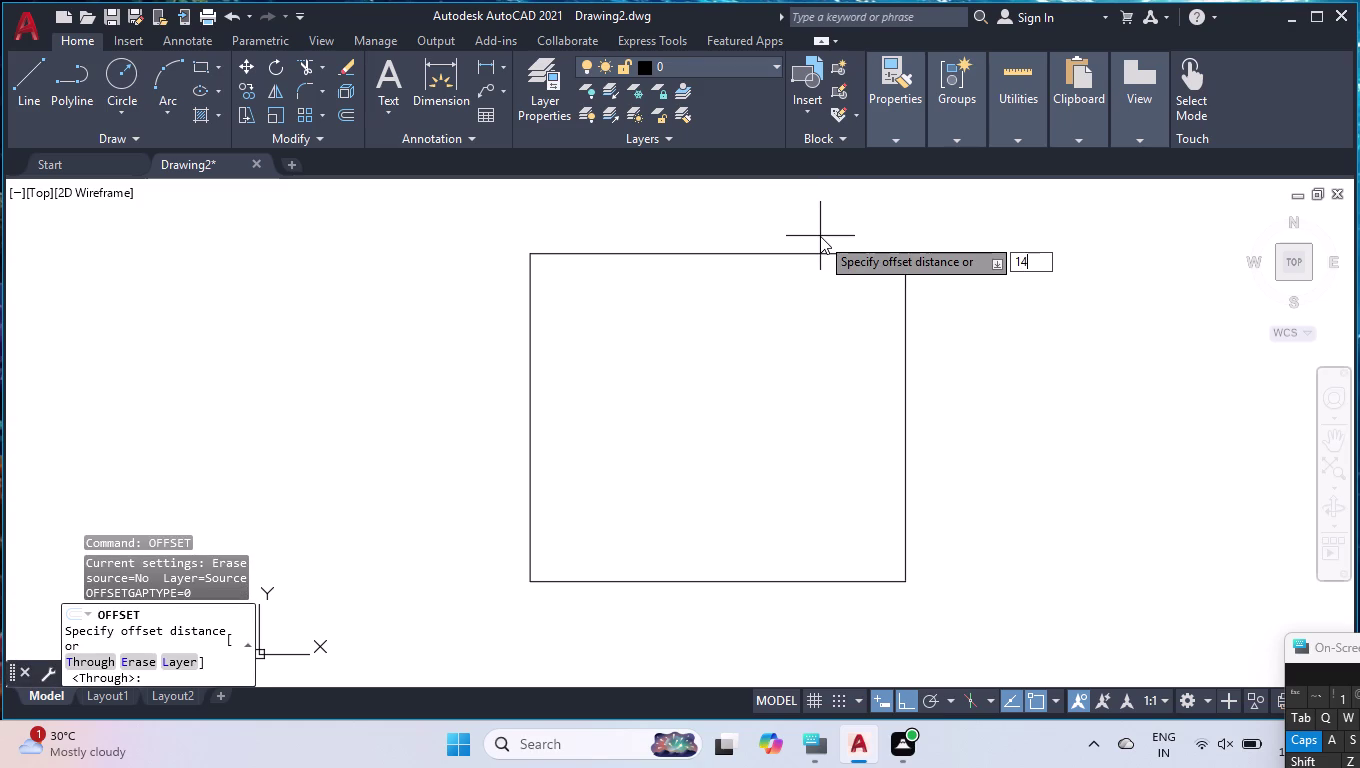
key(8)
key(Return)
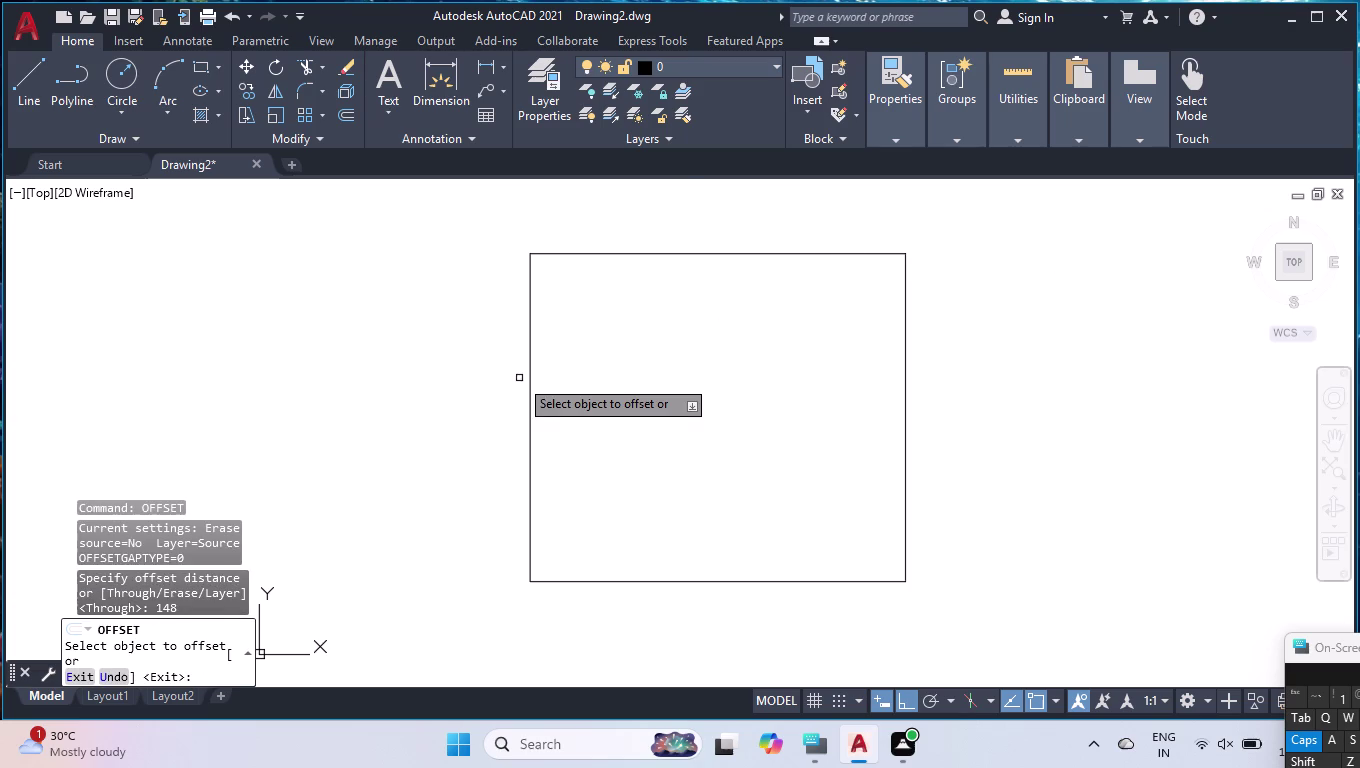
click(532, 377)
click(568, 377)
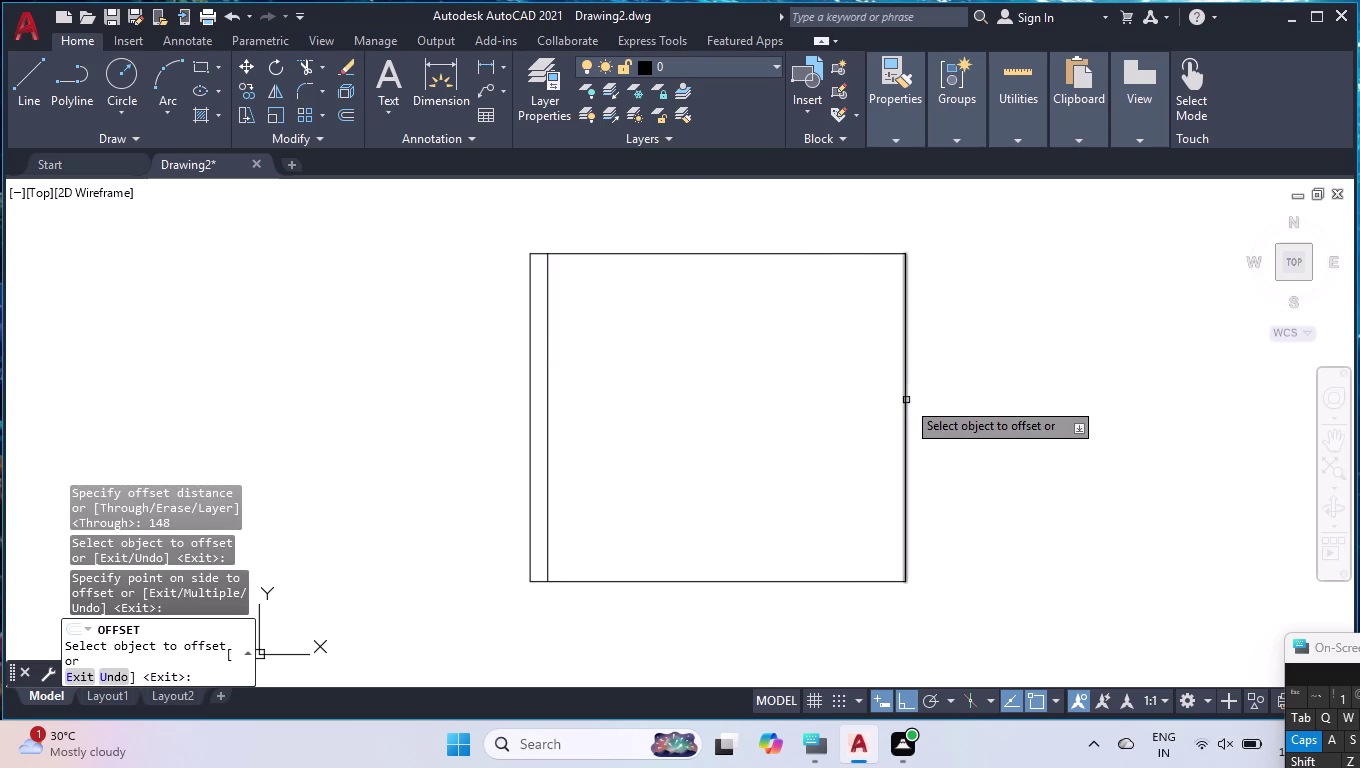
Offset the right edge 155, top edge 260 and bottom edge 100 inward.
click(906, 400)
text(155)
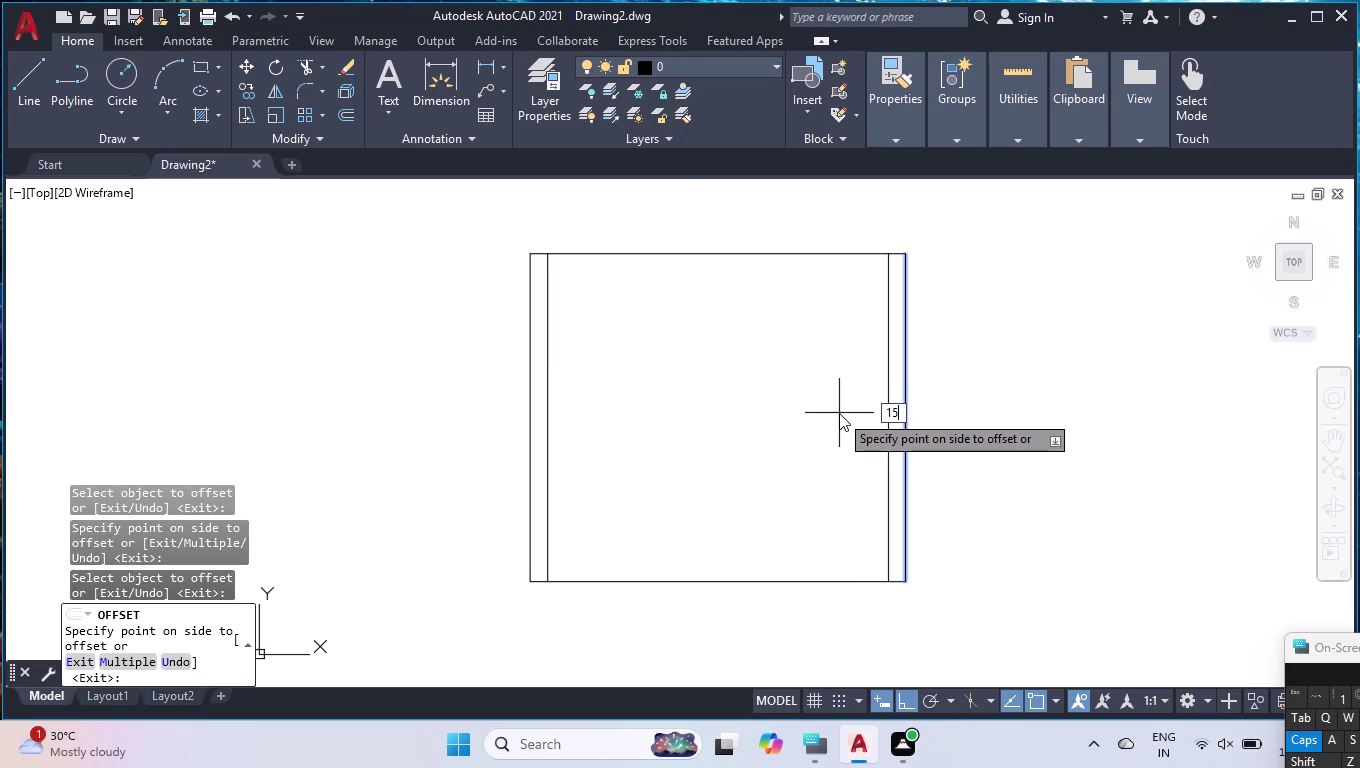
key(Return)
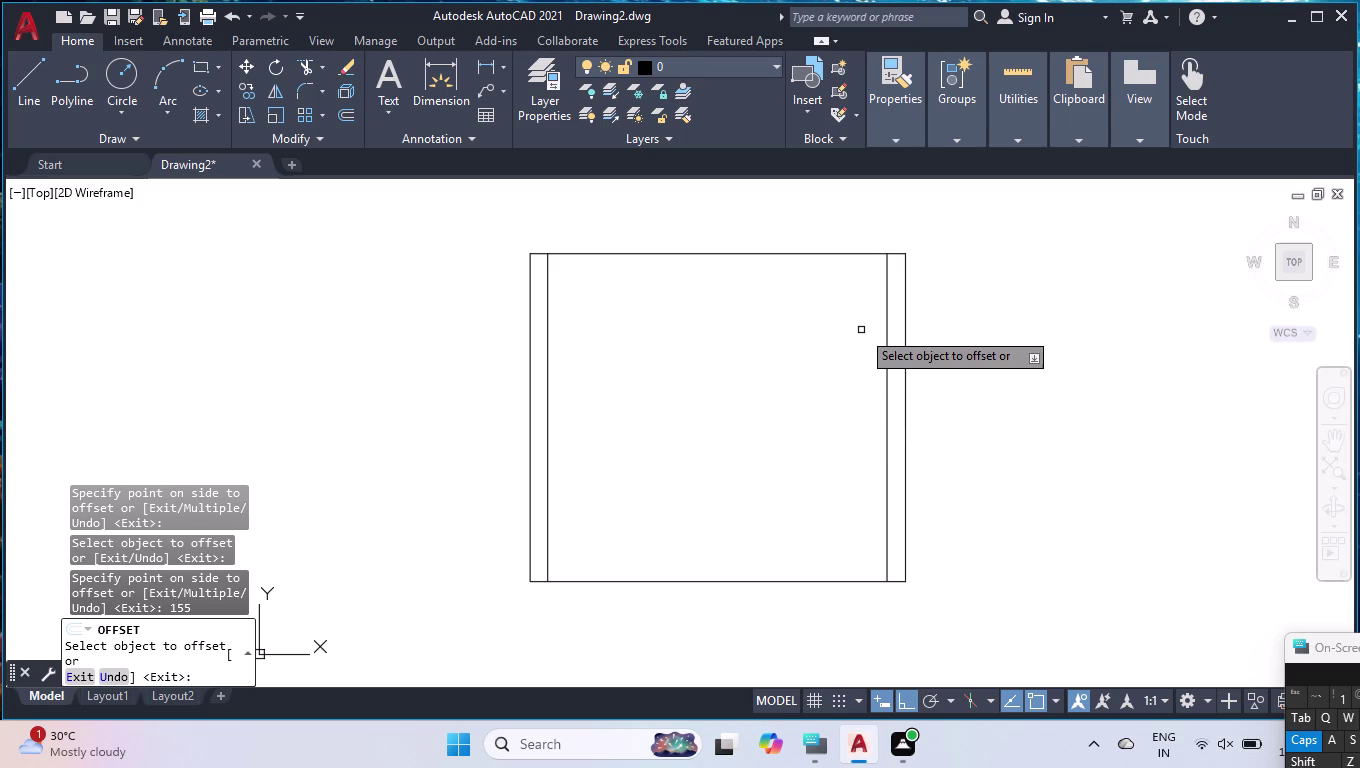
click(810, 251)
text(2)
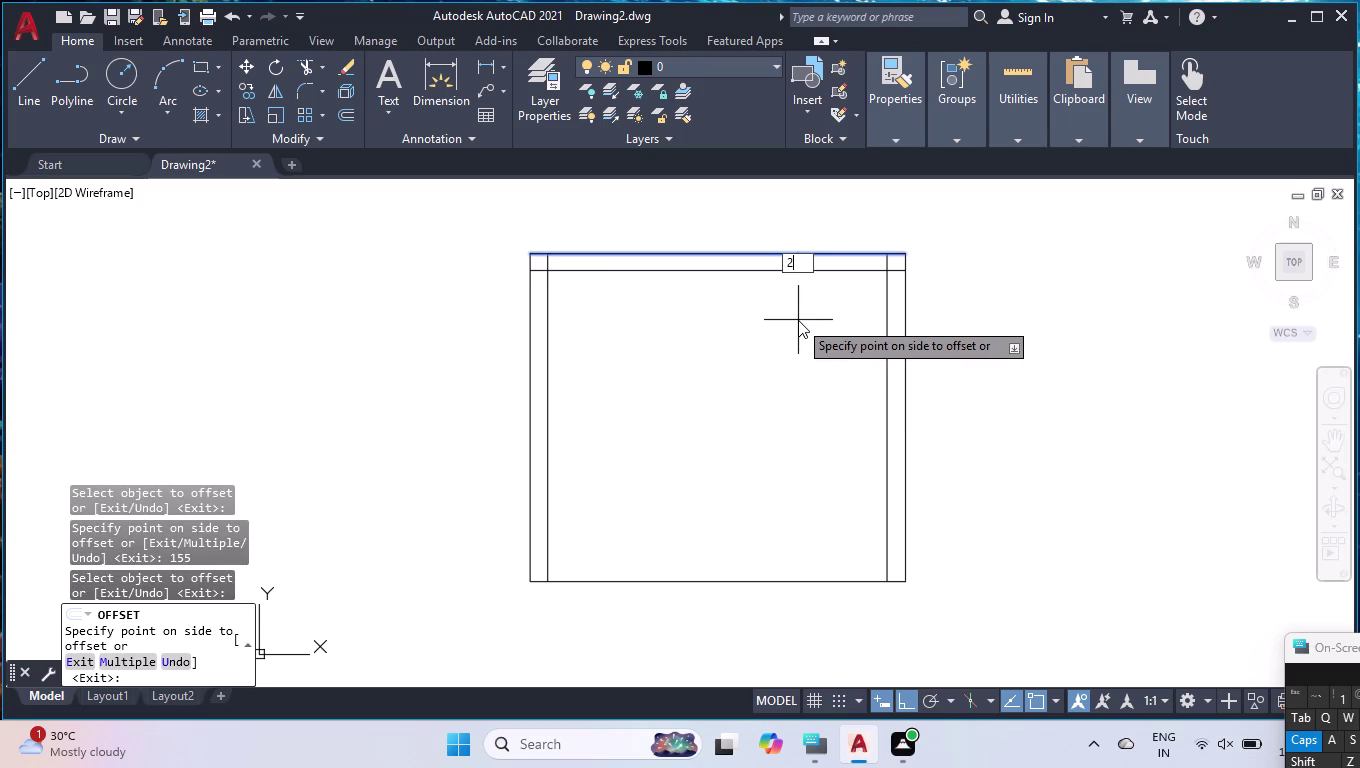
text(60)
key(Return)
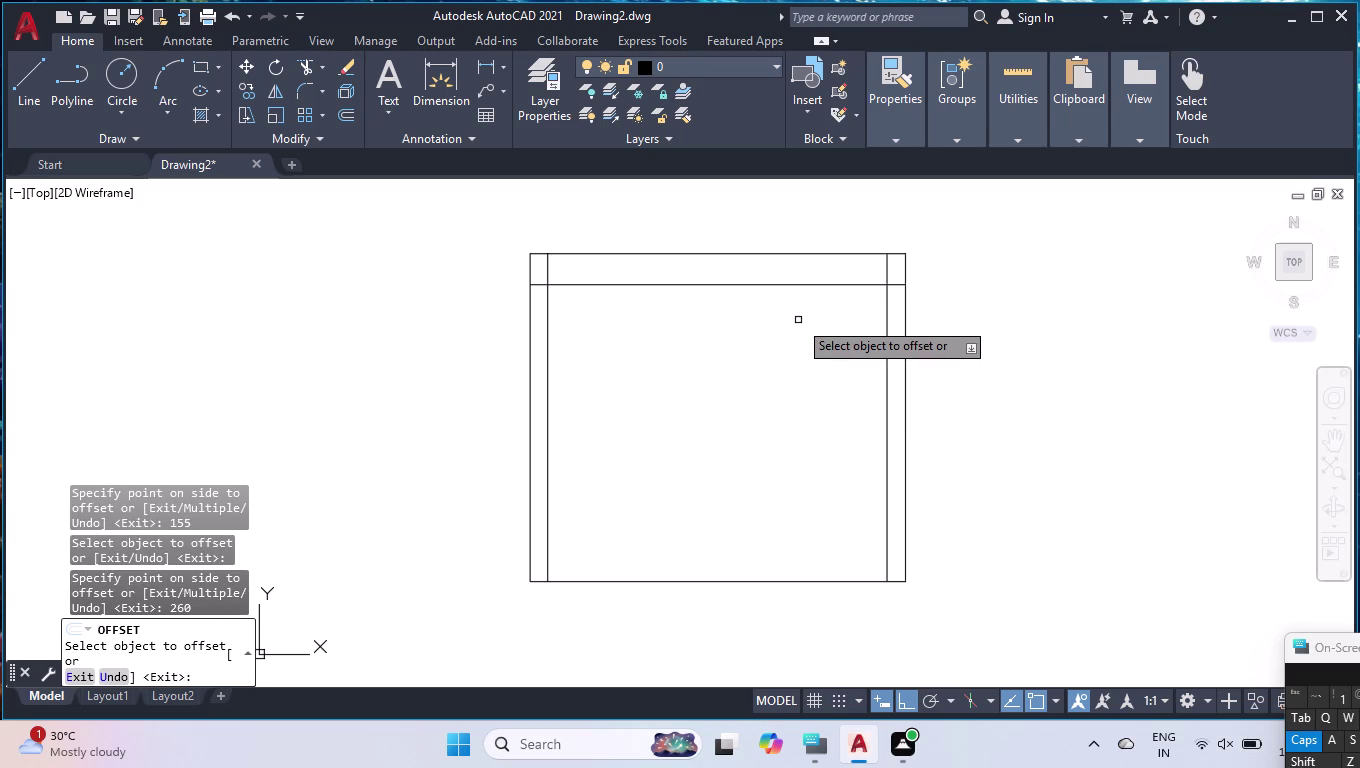
click(812, 582)
text(1)
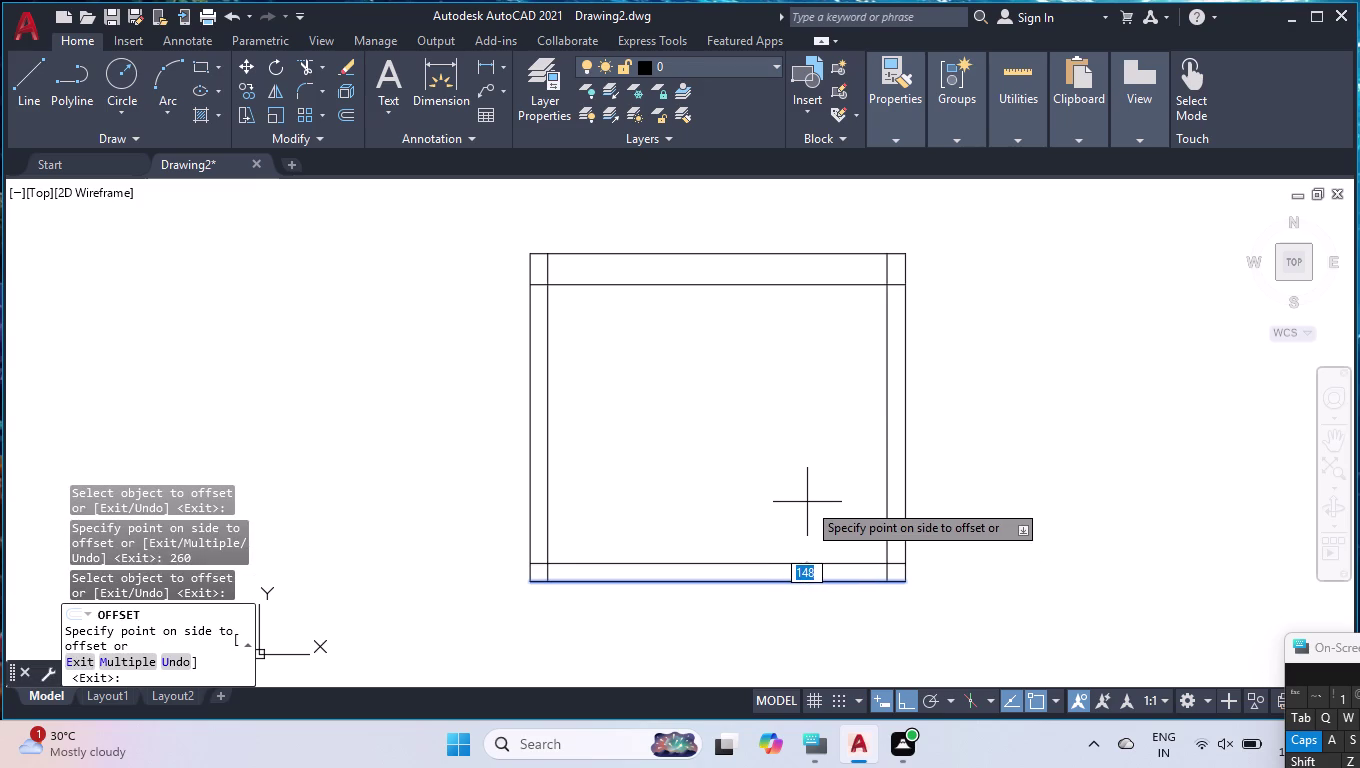
text(00)
key(Return)
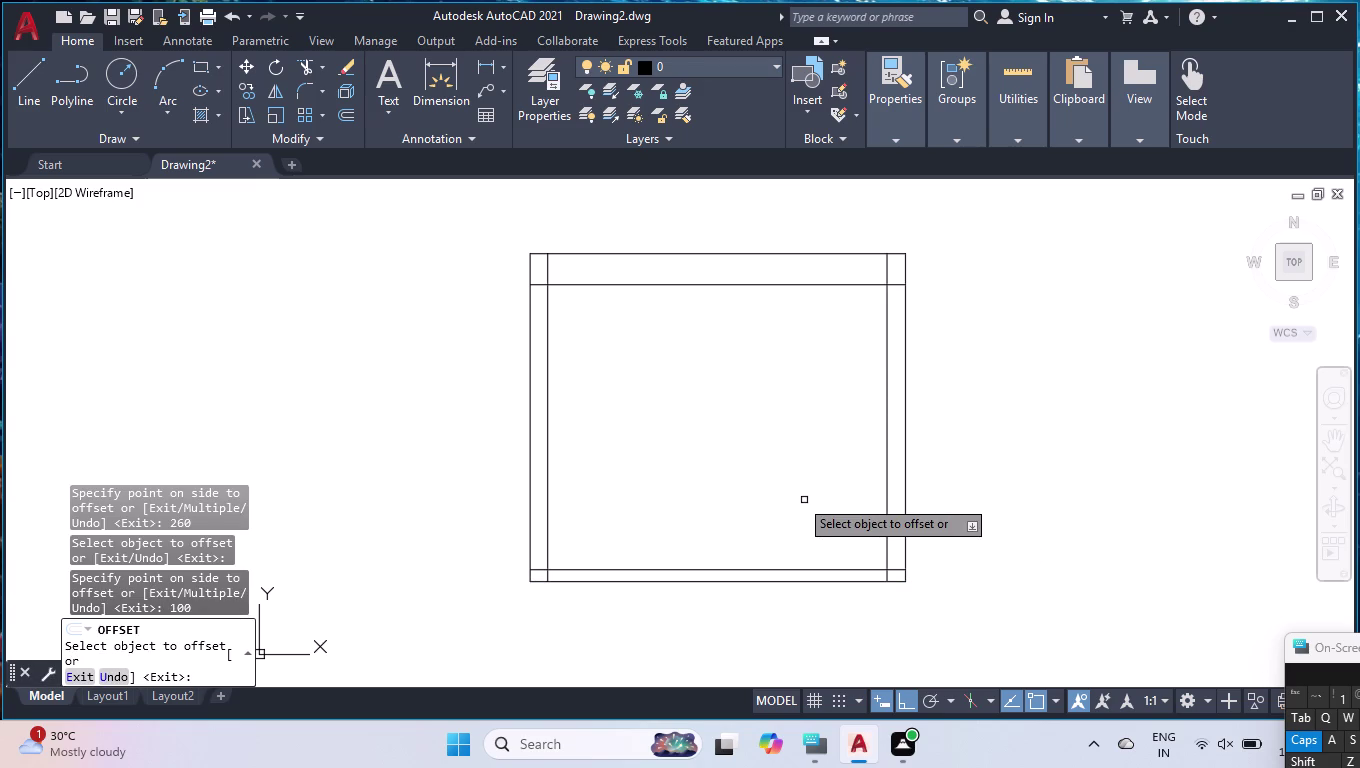
Add a second left line 125 further inside the inner left line.
click(547, 404)
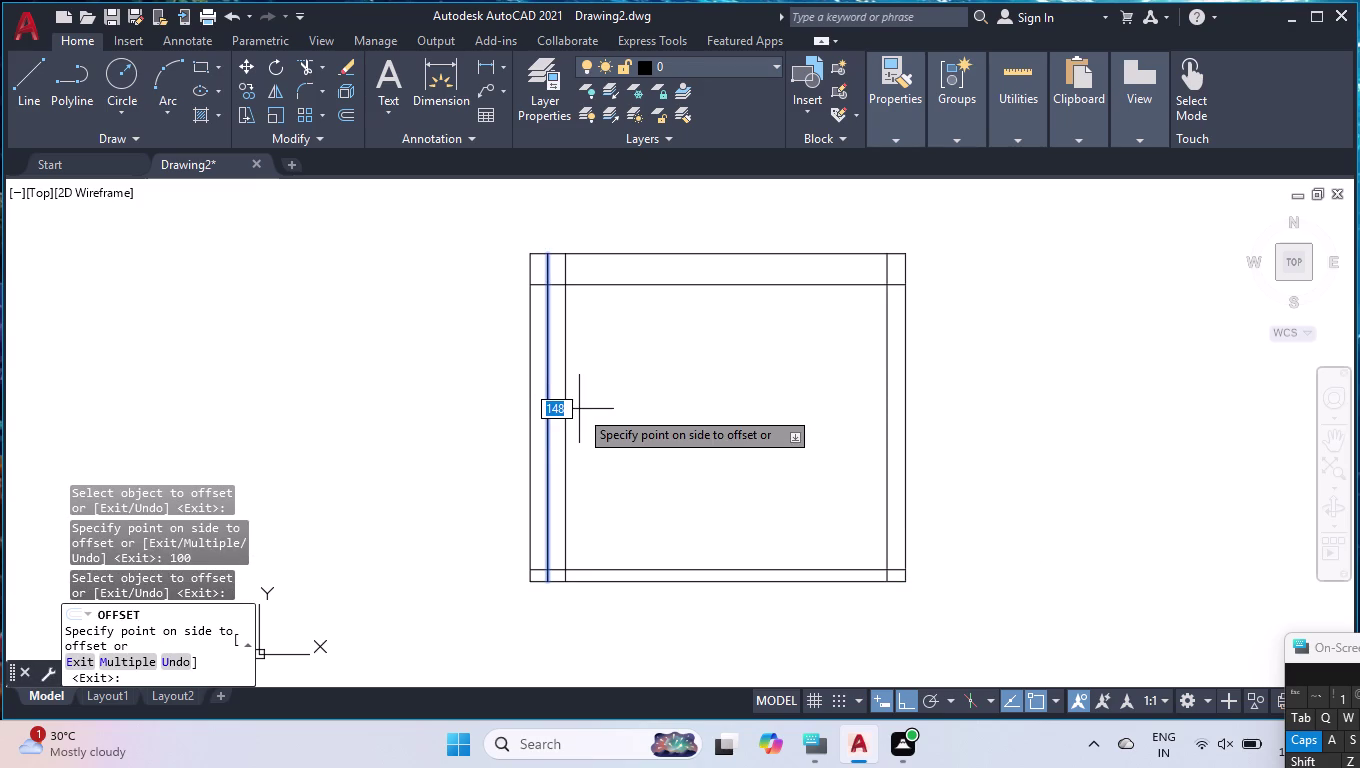
text(125)
key(Return)
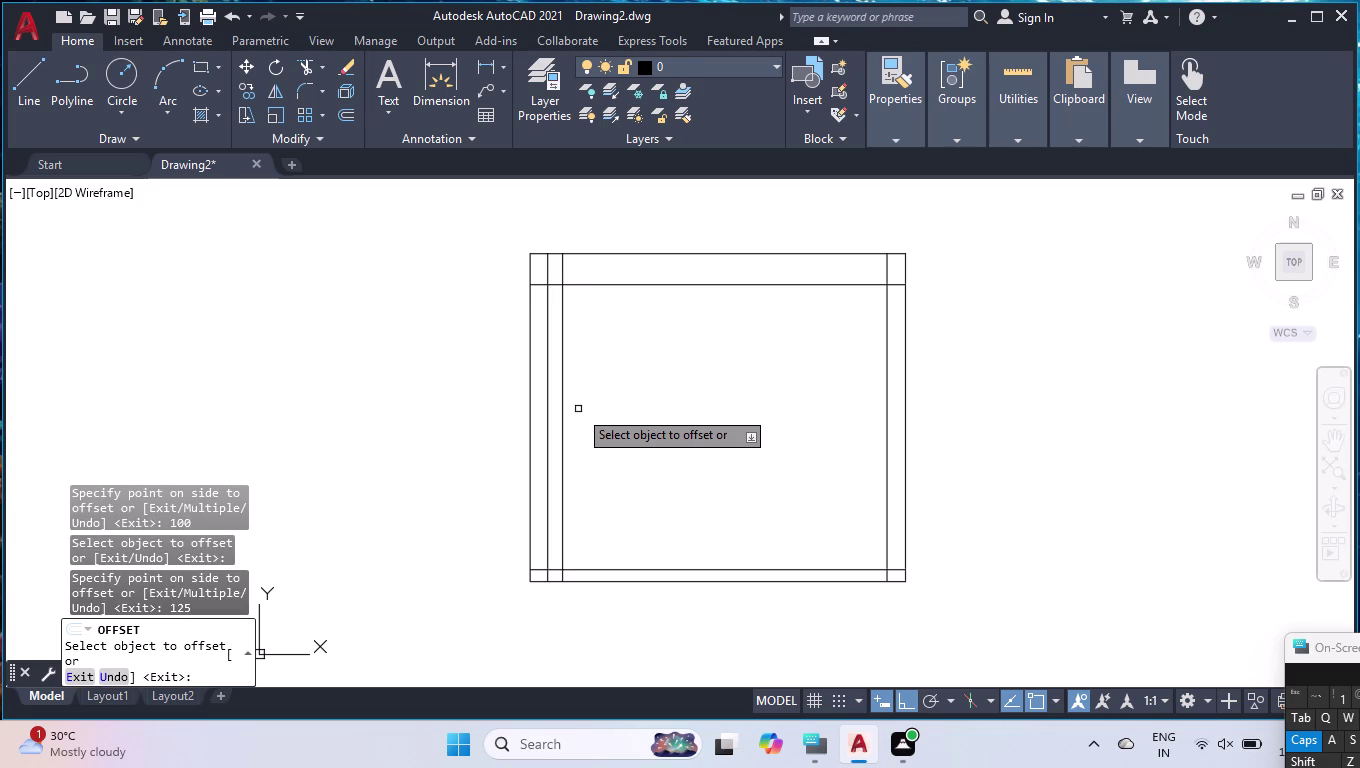
key(Escape)
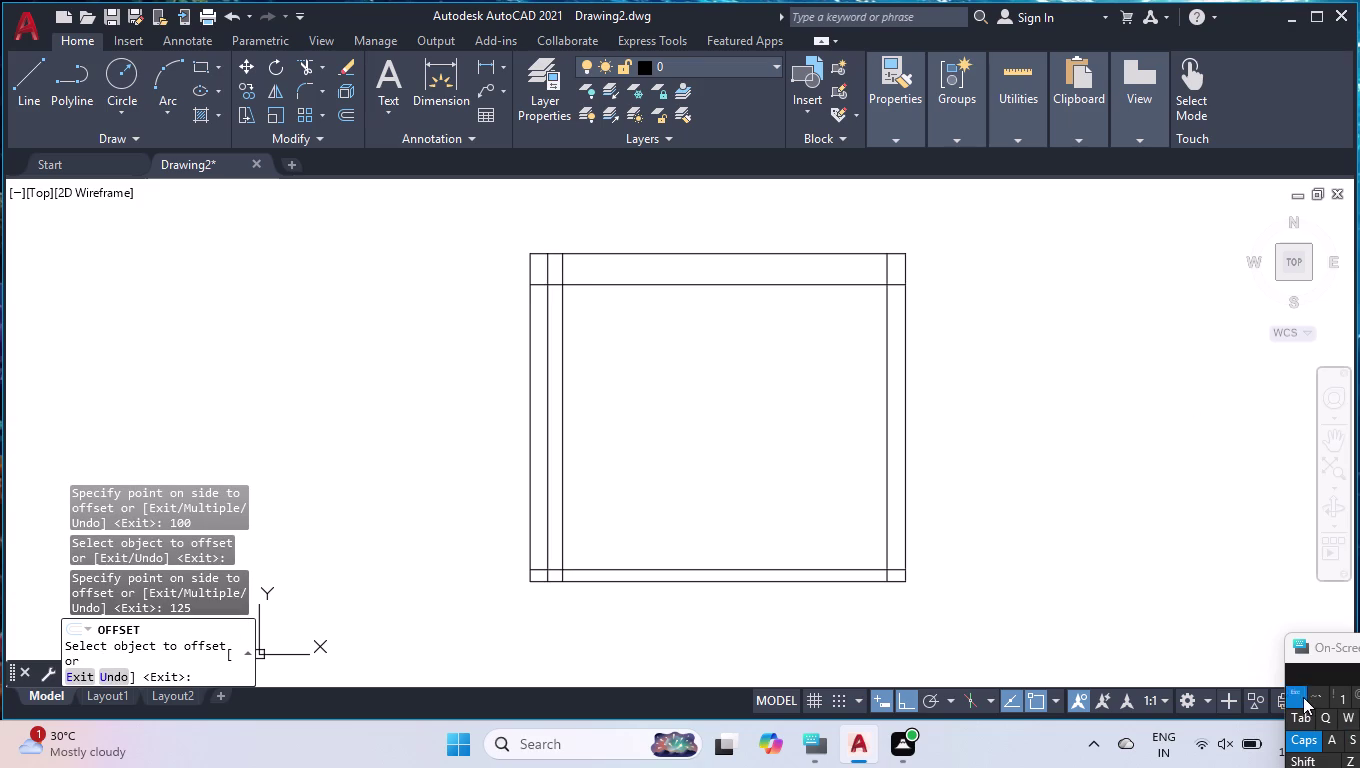
text(TR)
key(Return)
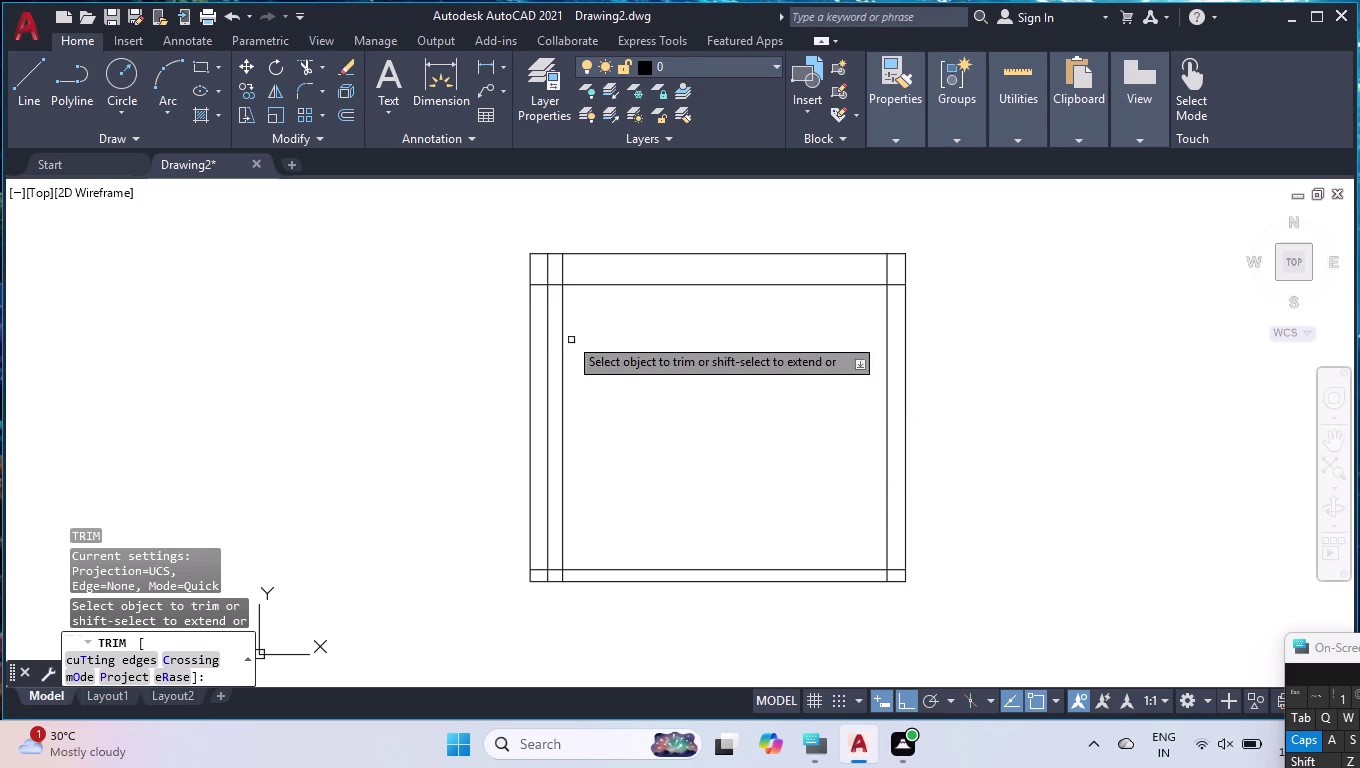
Trim the overhanging ends of the top and side inner lines at both corners.
click(538, 285)
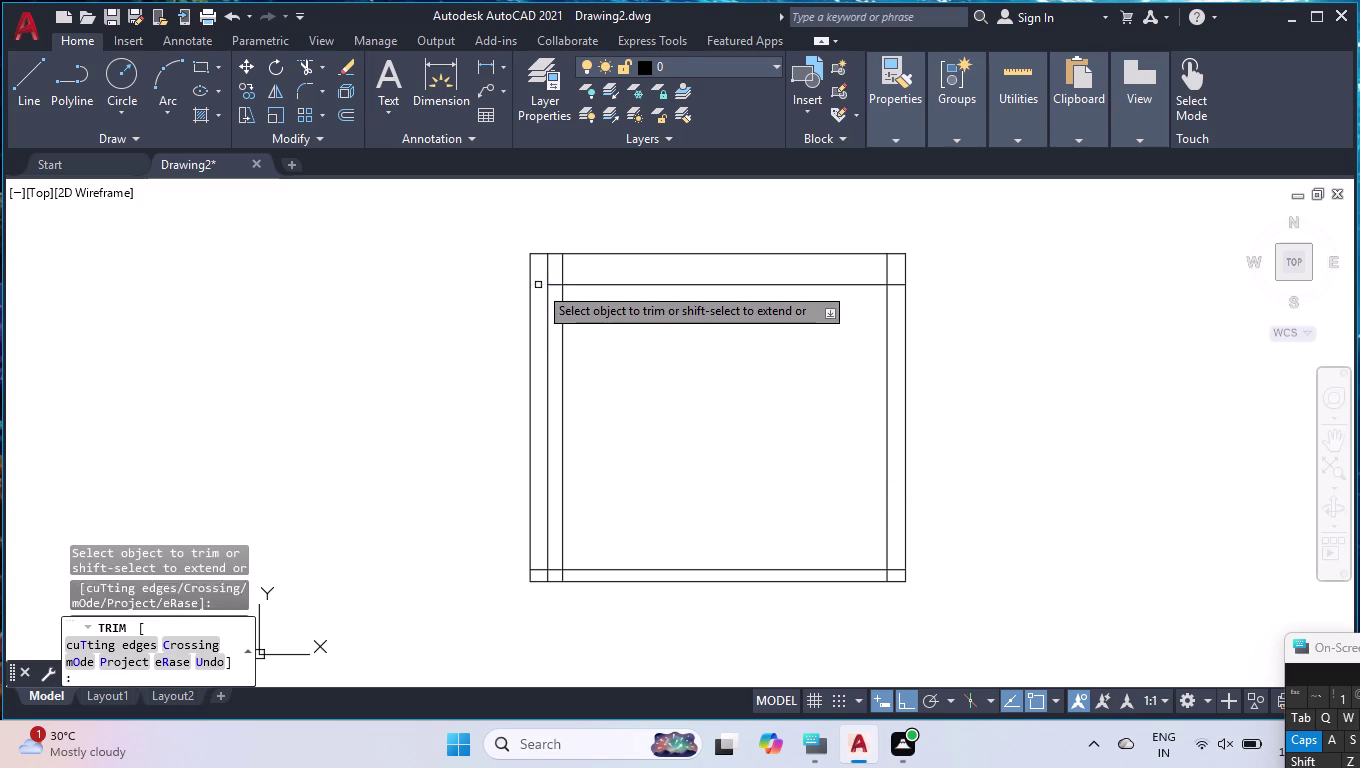
click(555, 284)
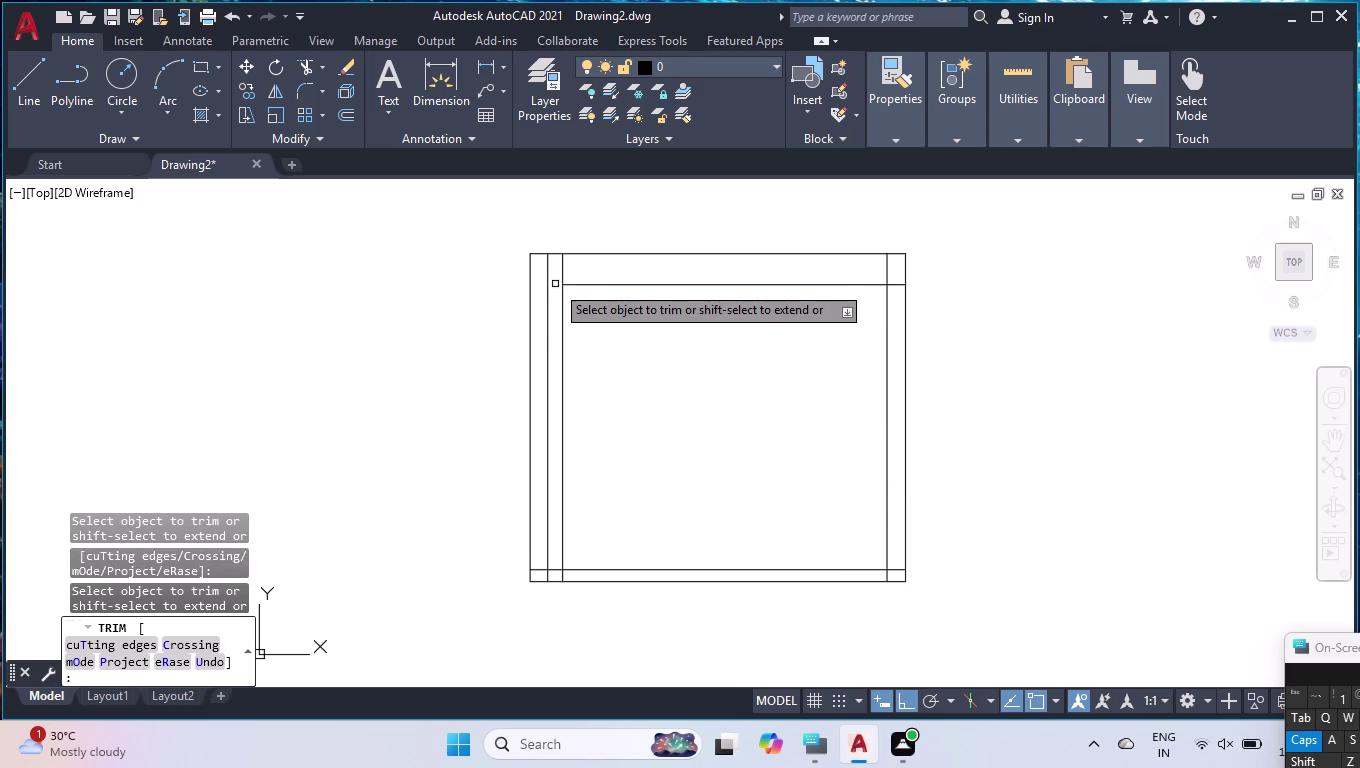
click(537, 571)
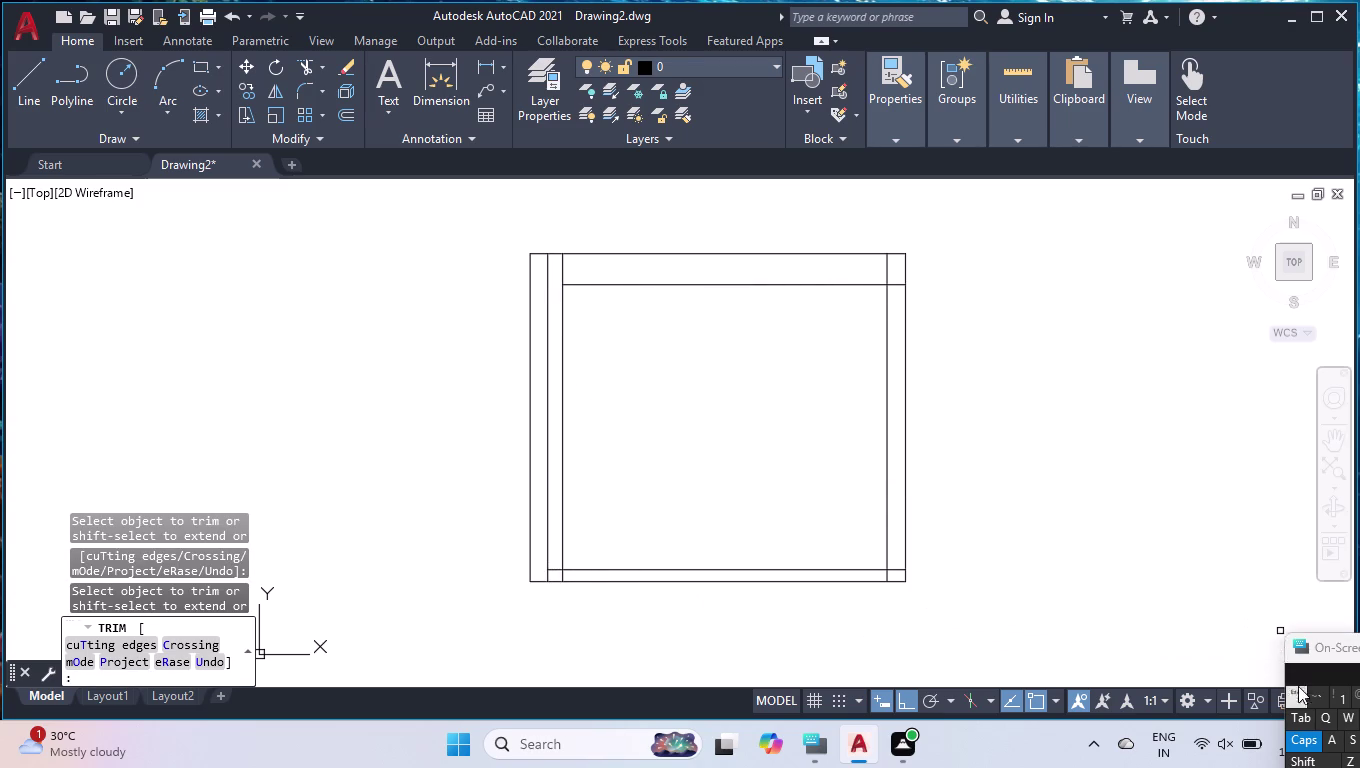
key(Escape)
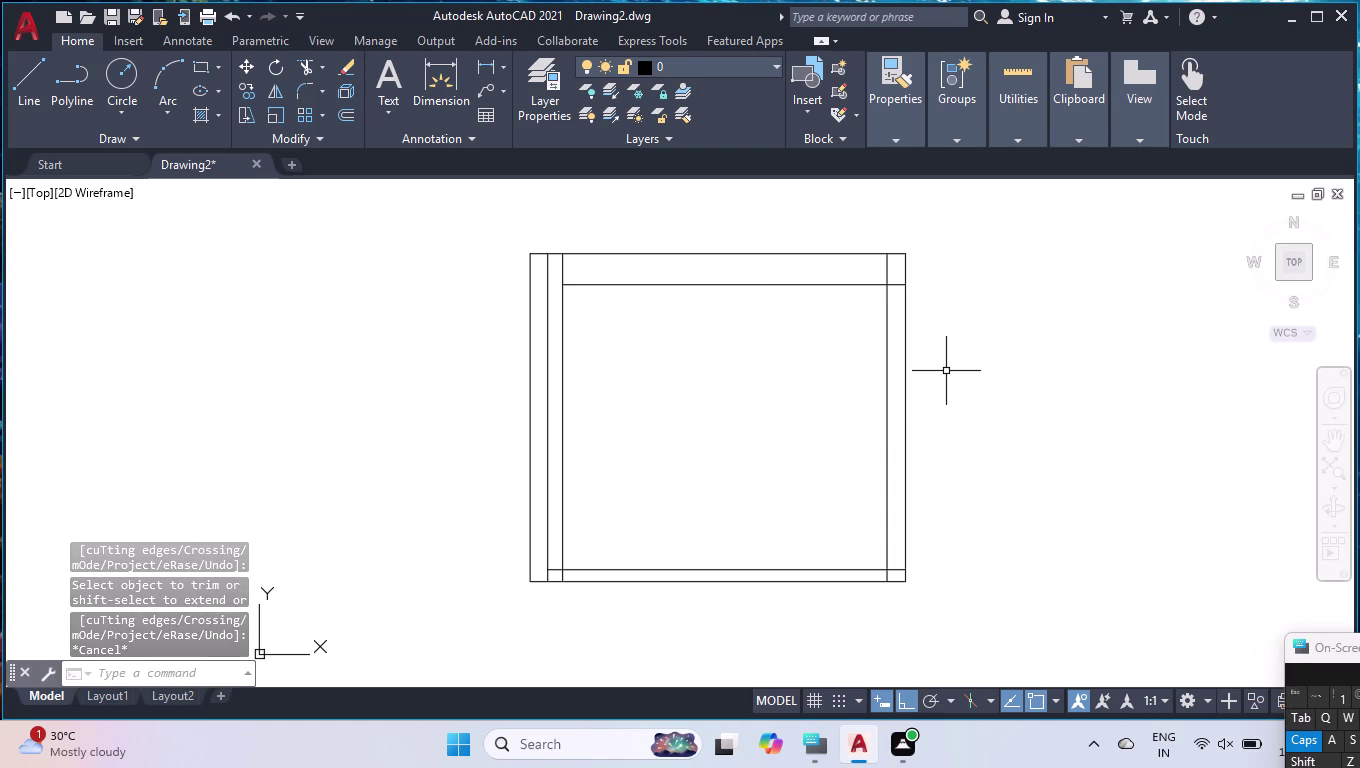
key(space)
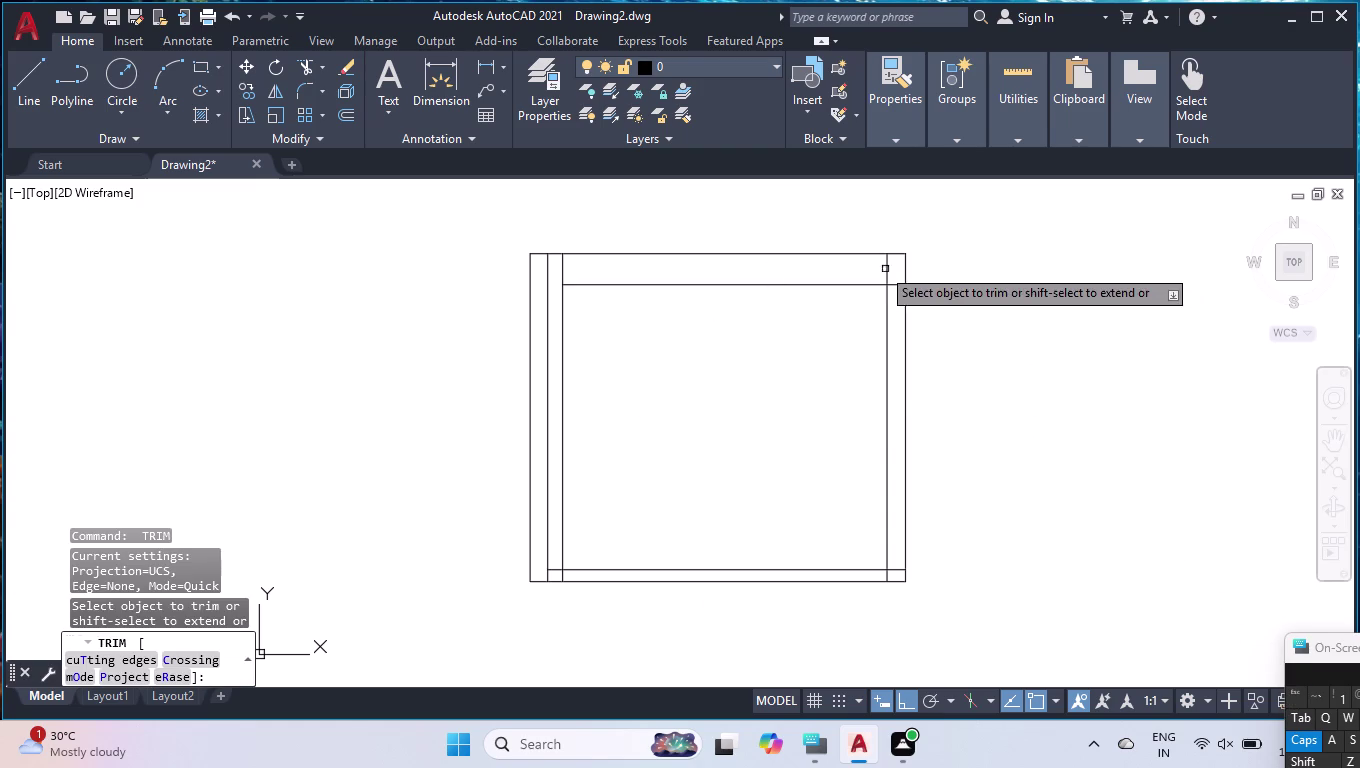
click(886, 267)
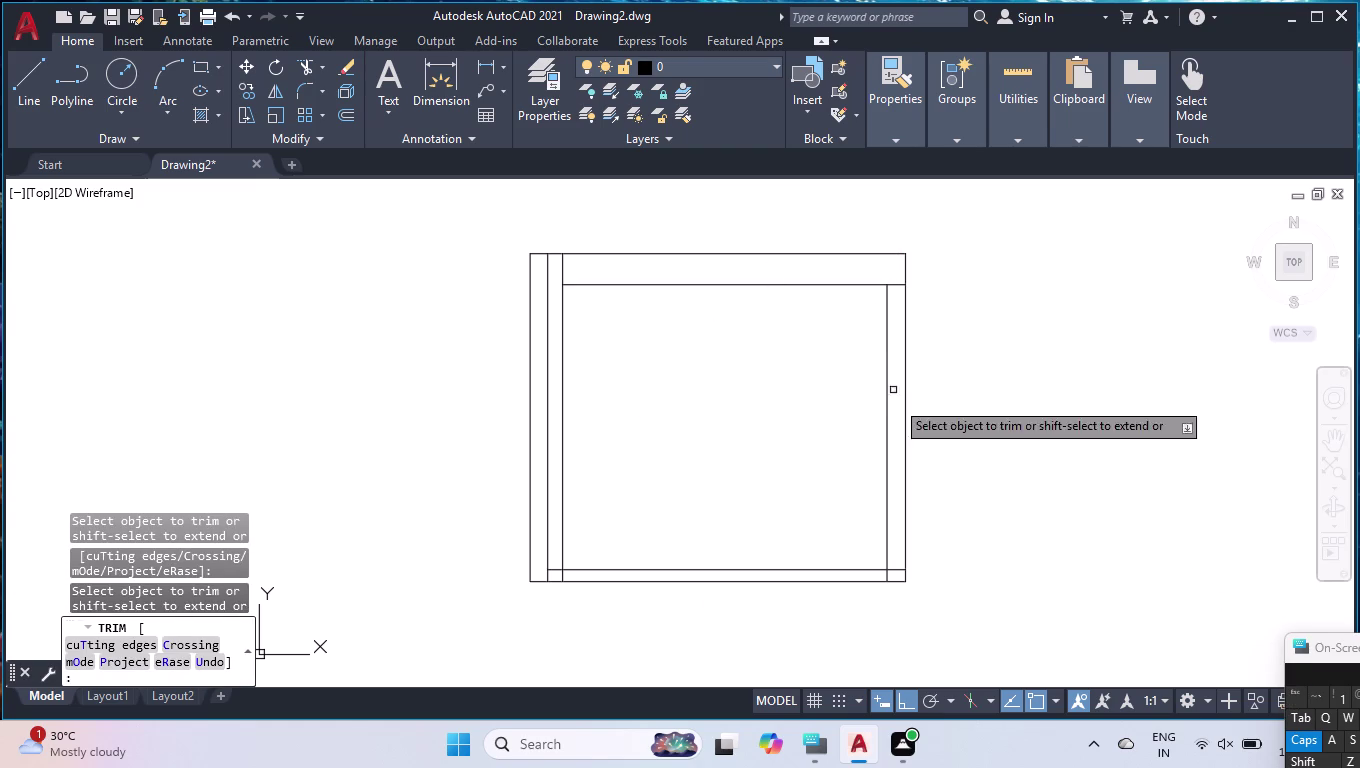
click(896, 571)
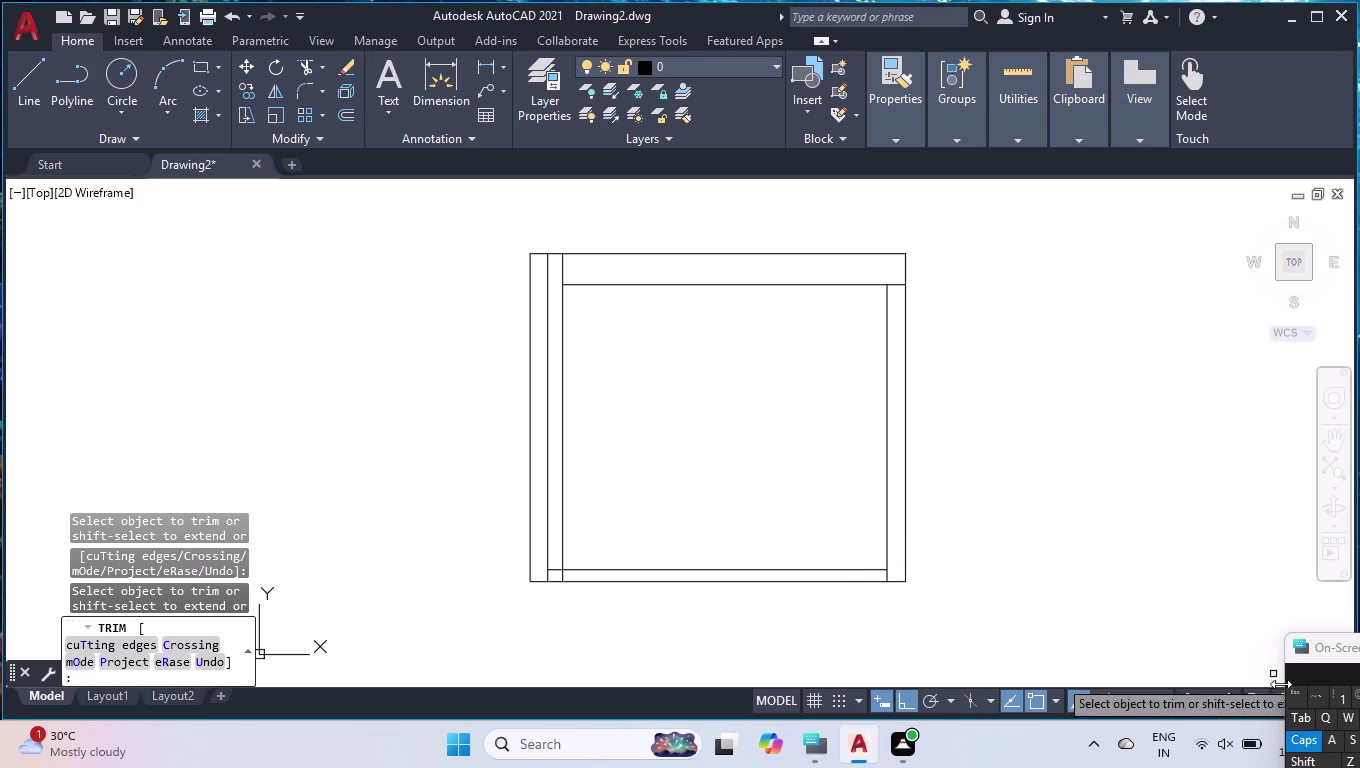
key(Escape)
Start an offset with distance 1030, then cancel without adding a line.
text(OF)
key(f)
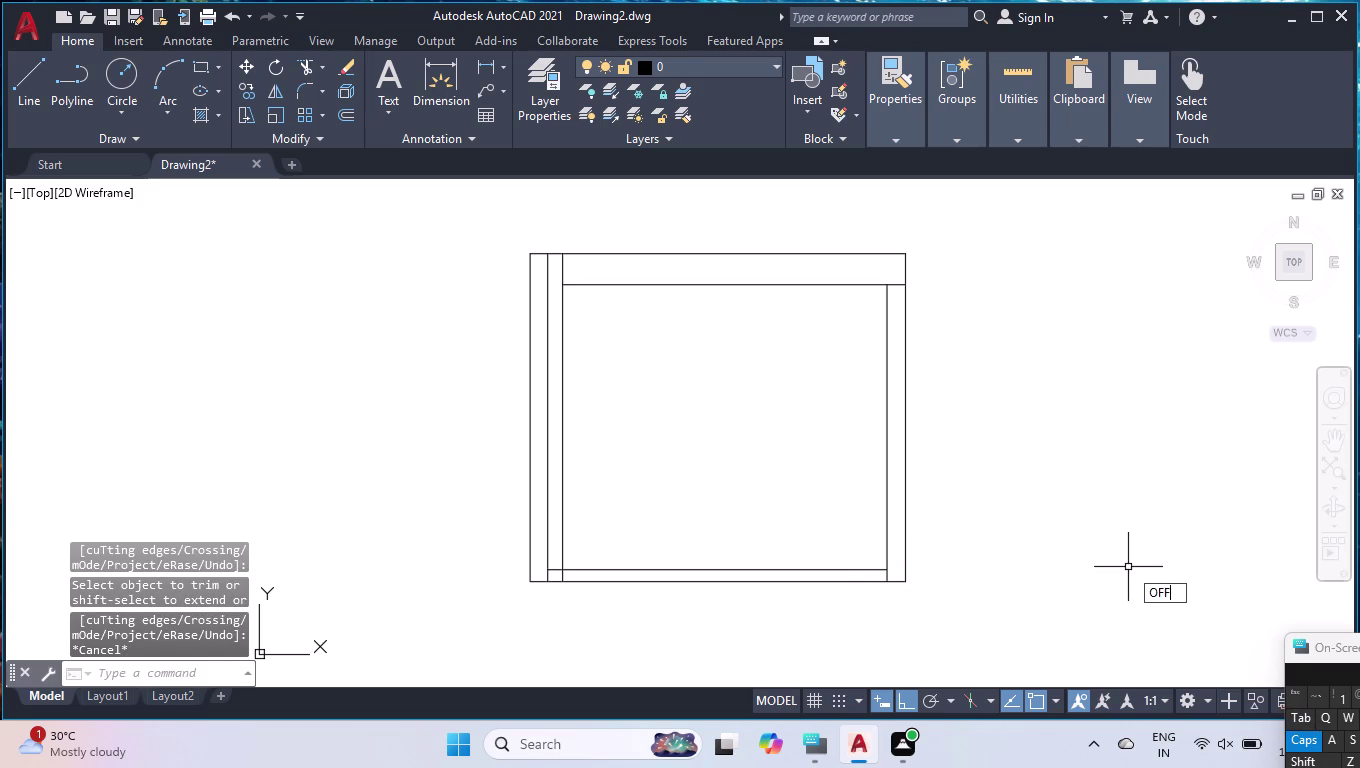
key(Return)
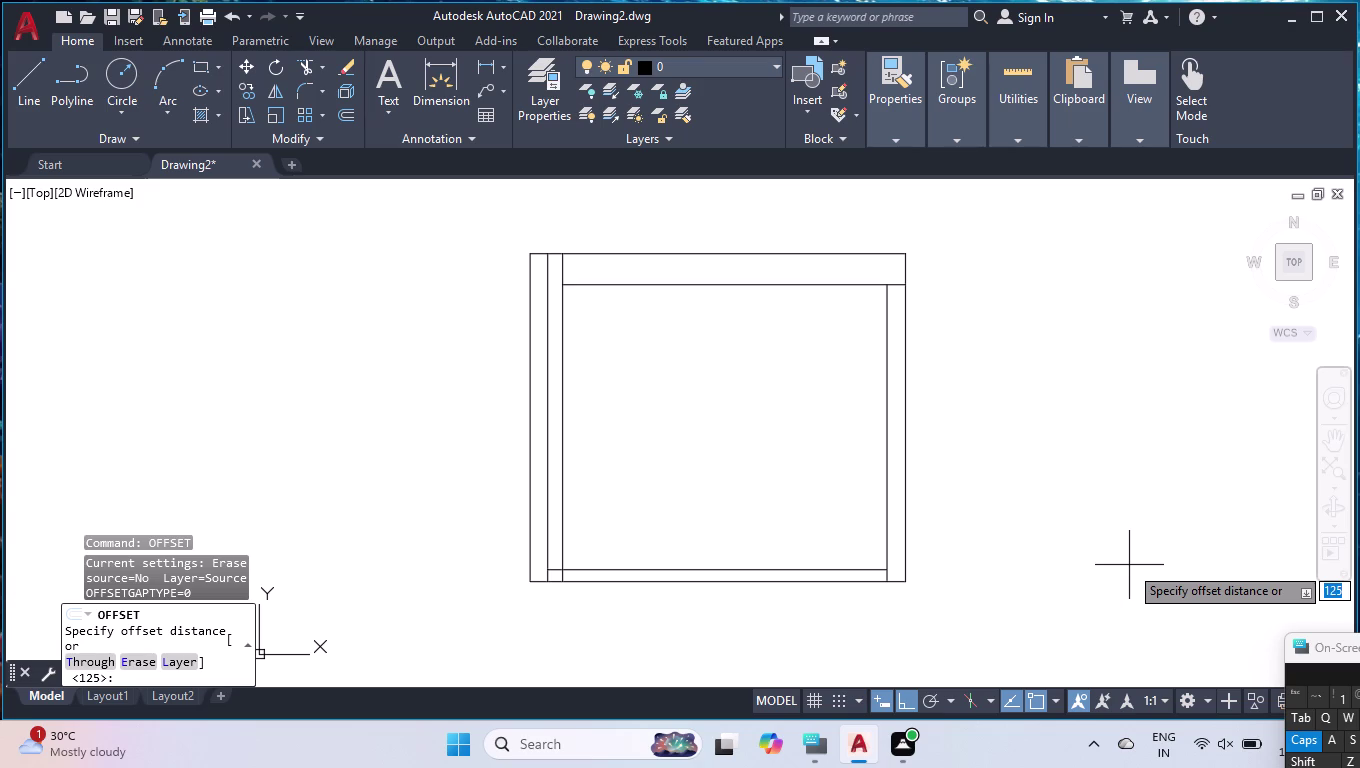
text(1030)
key(Return)
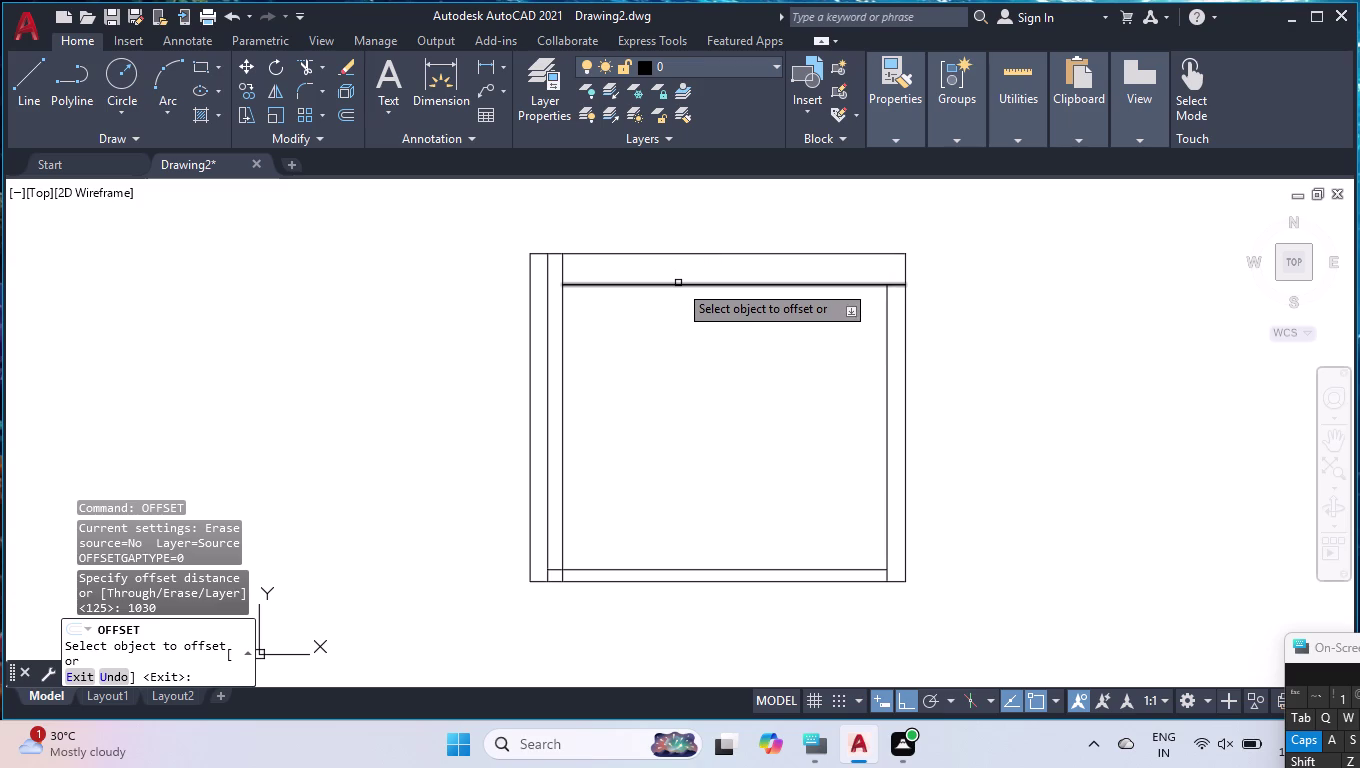
key(Escape)
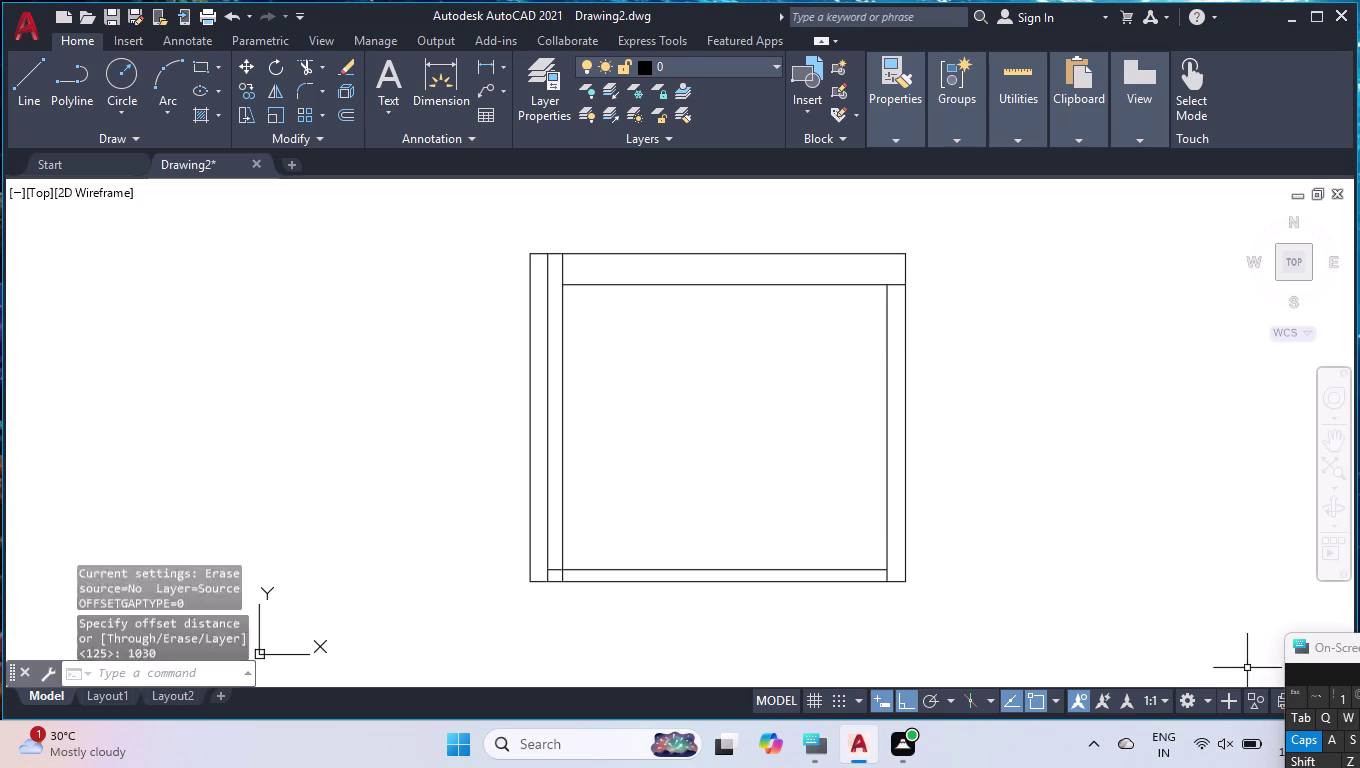
Break the inner top line at its intersection with the inner right line.
text(BR)
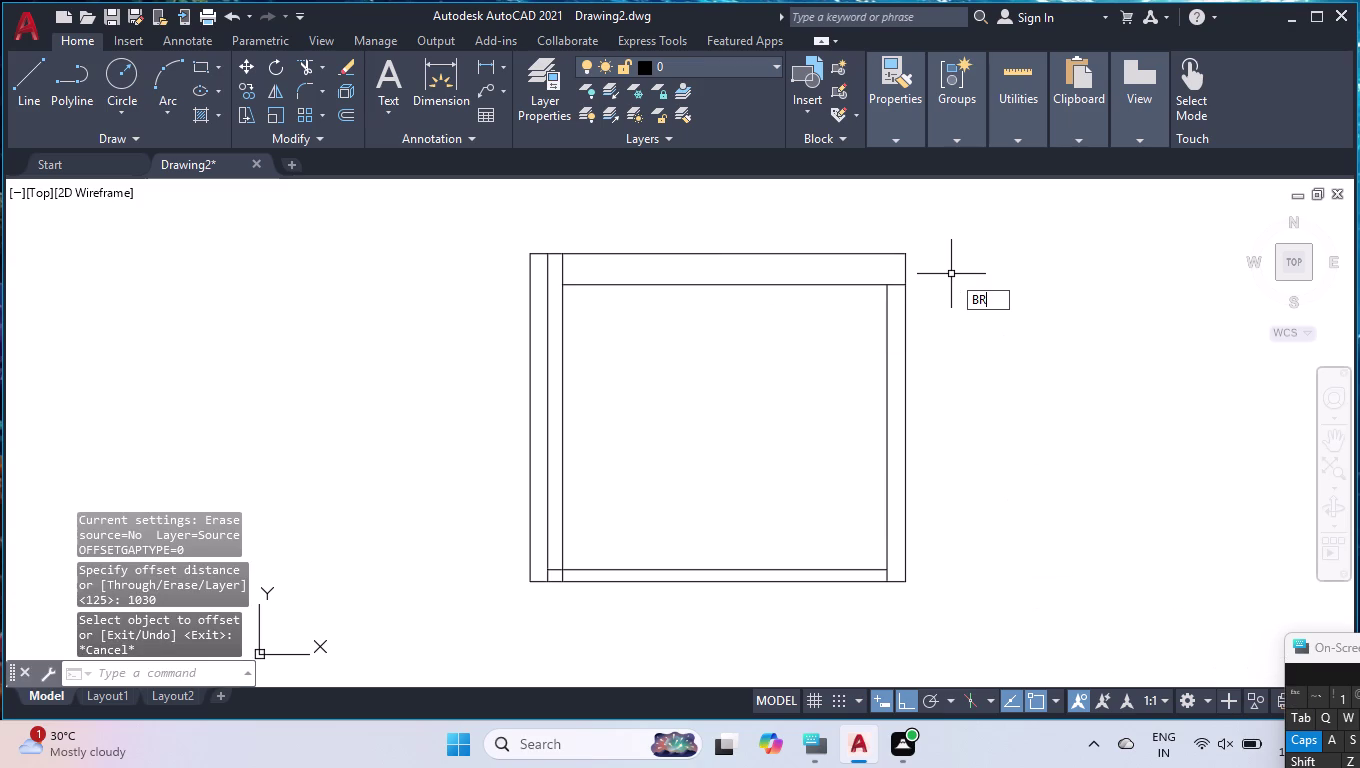
click(1040, 337)
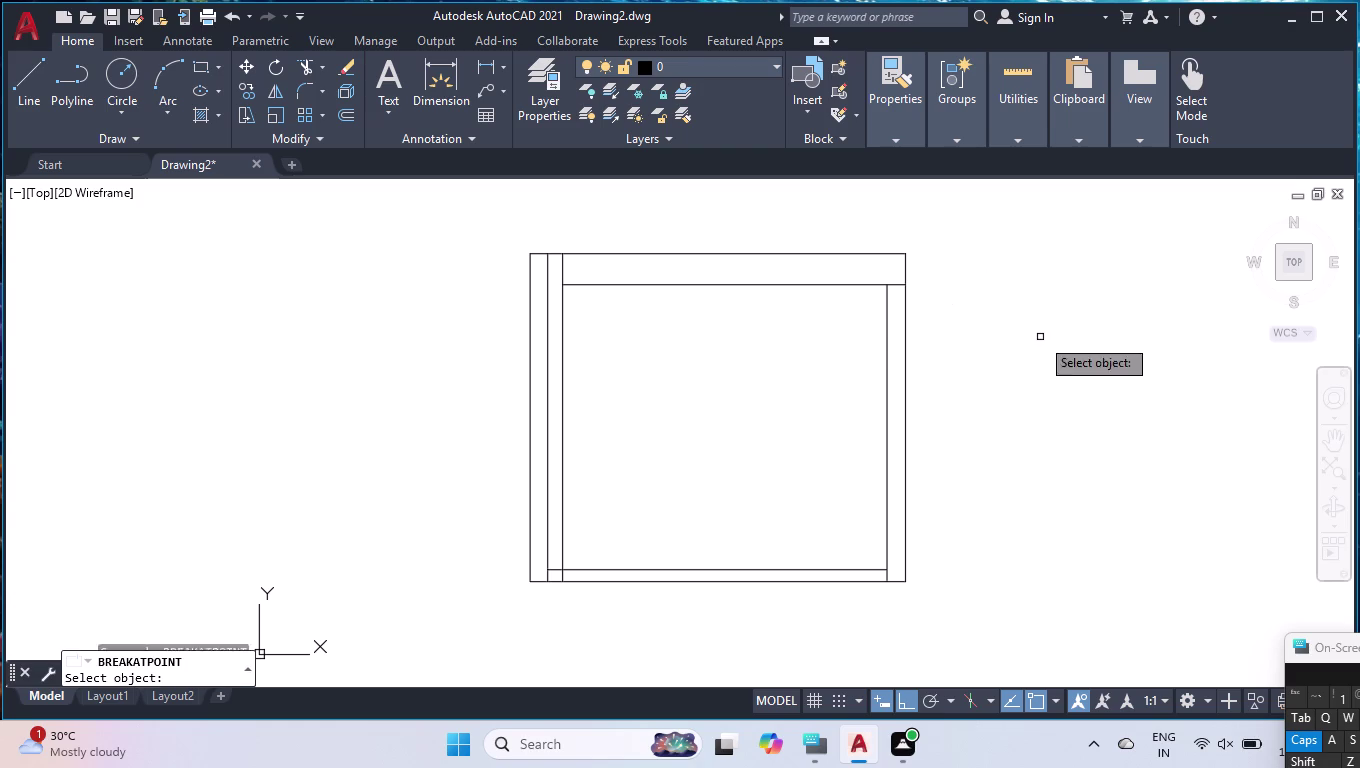
click(854, 285)
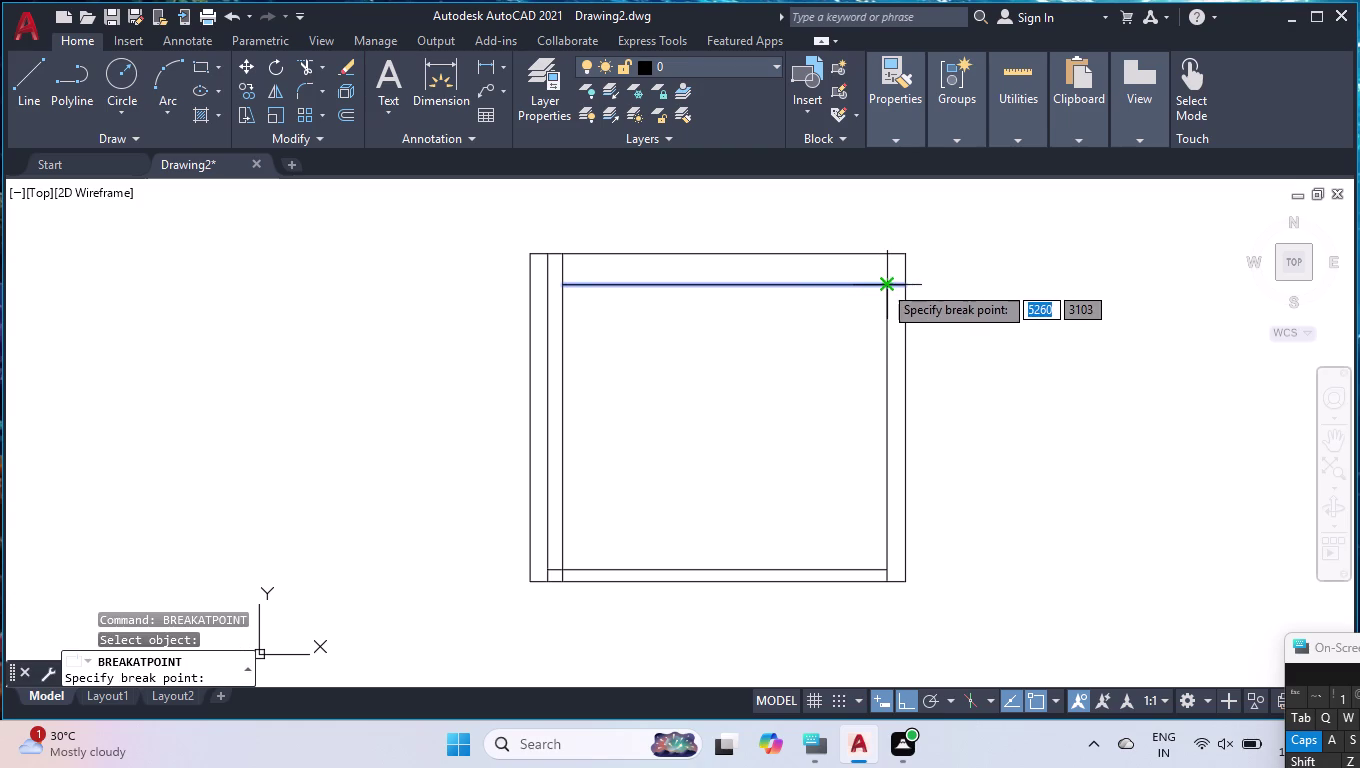
click(885, 284)
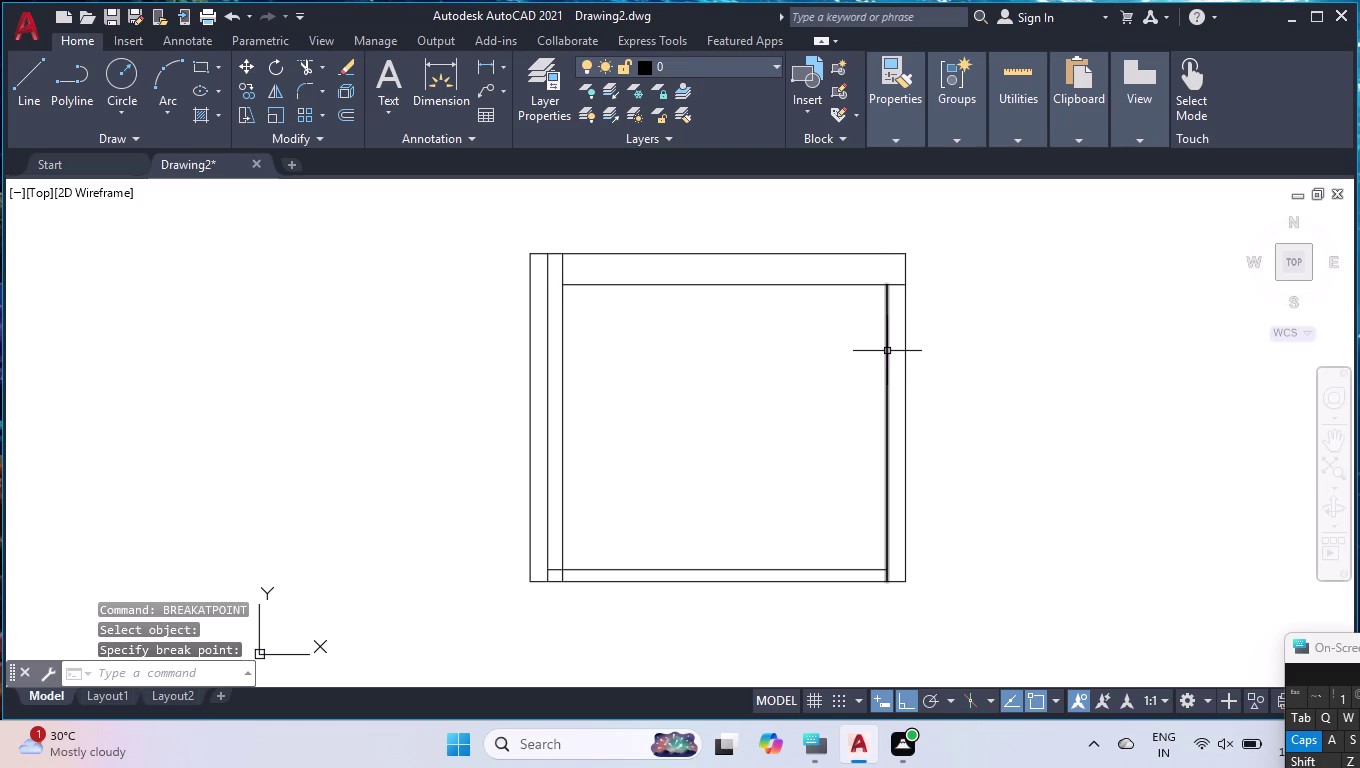
text(OFF)
key(Return)
Offset an inner edge 1030 into the frame as the first shelf line.
text(10)
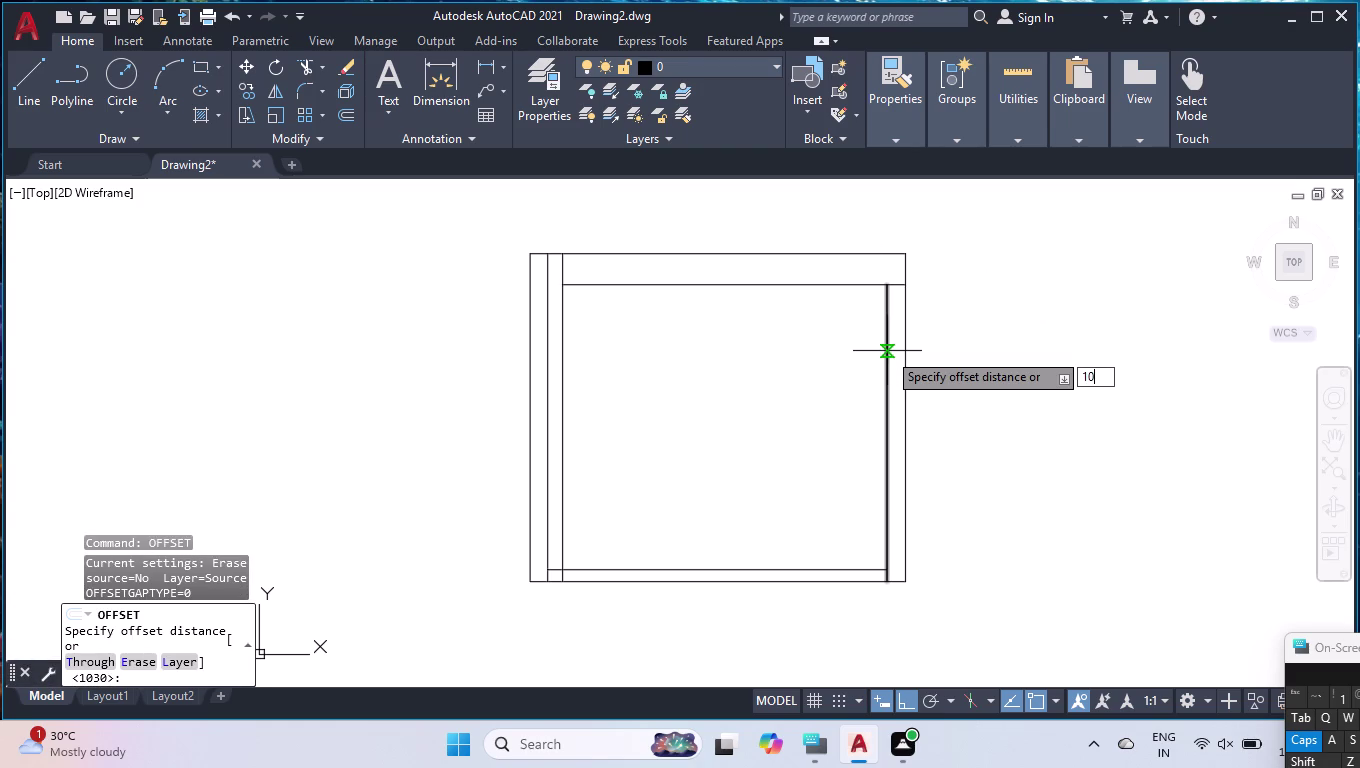
text(30)
key(Return)
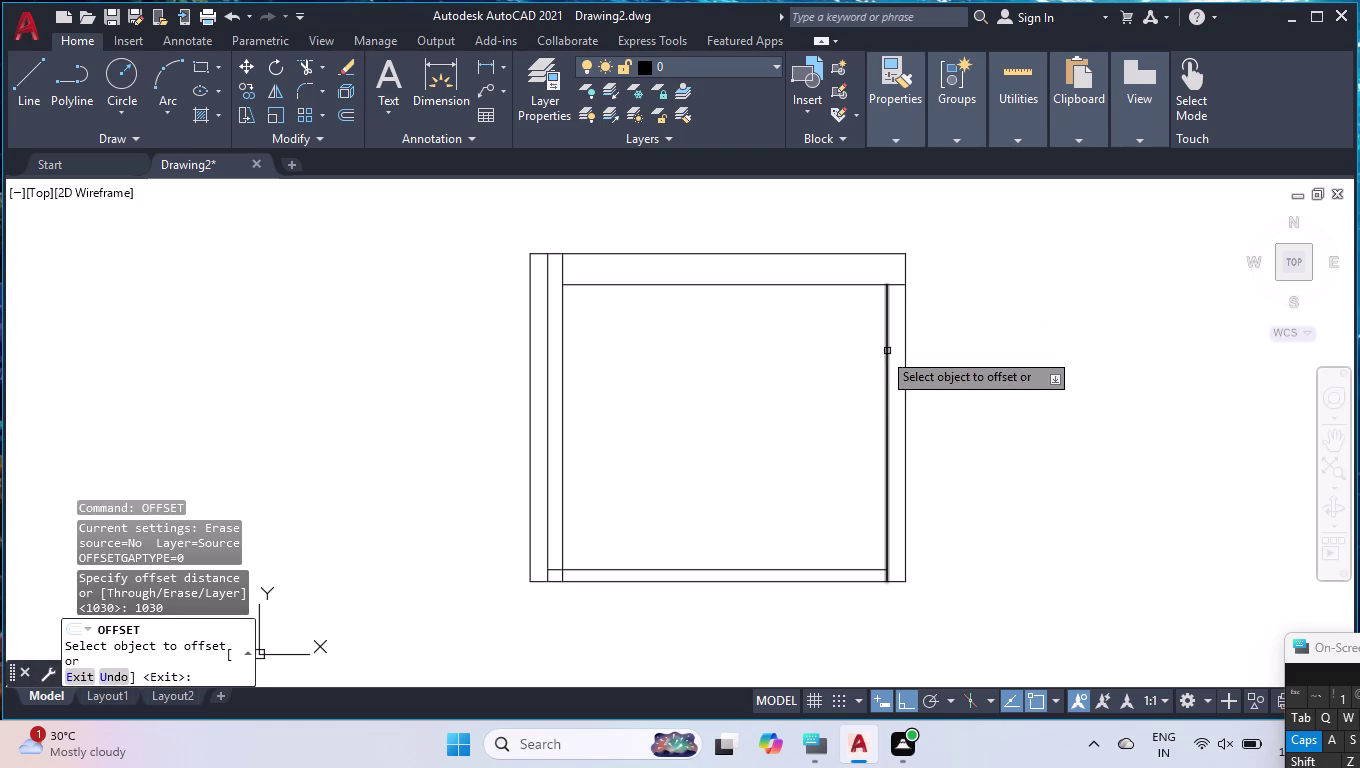
click(781, 283)
click(759, 387)
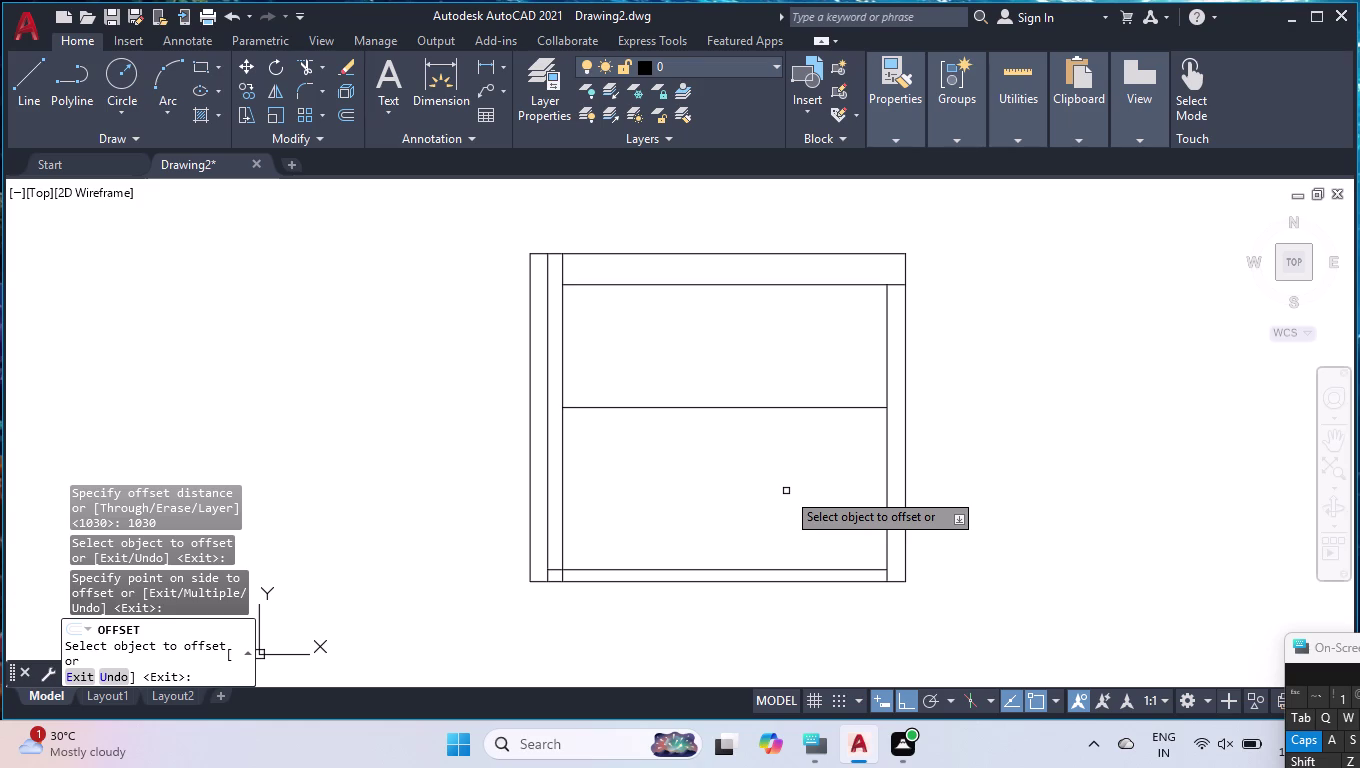
key(Escape)
key(Escape)
key(Escape)
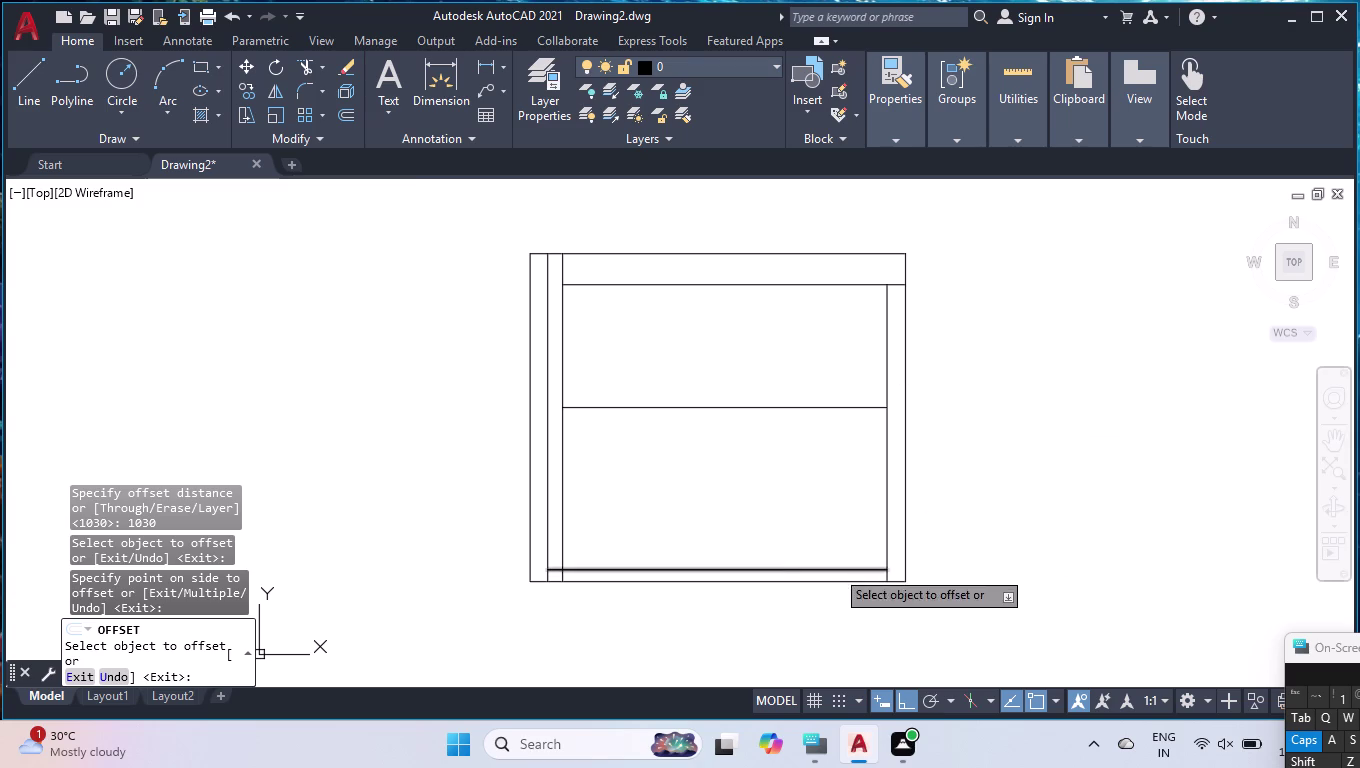
click(835, 569)
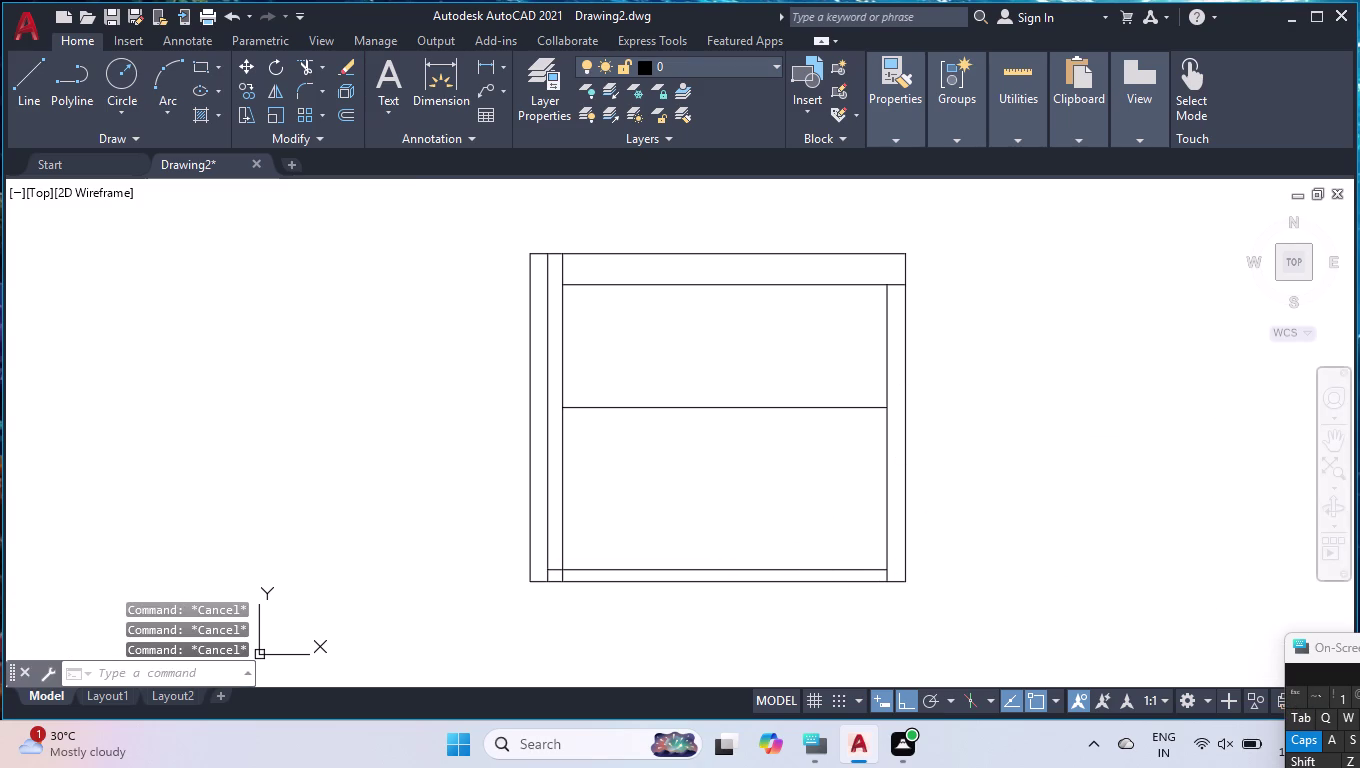
key(space)
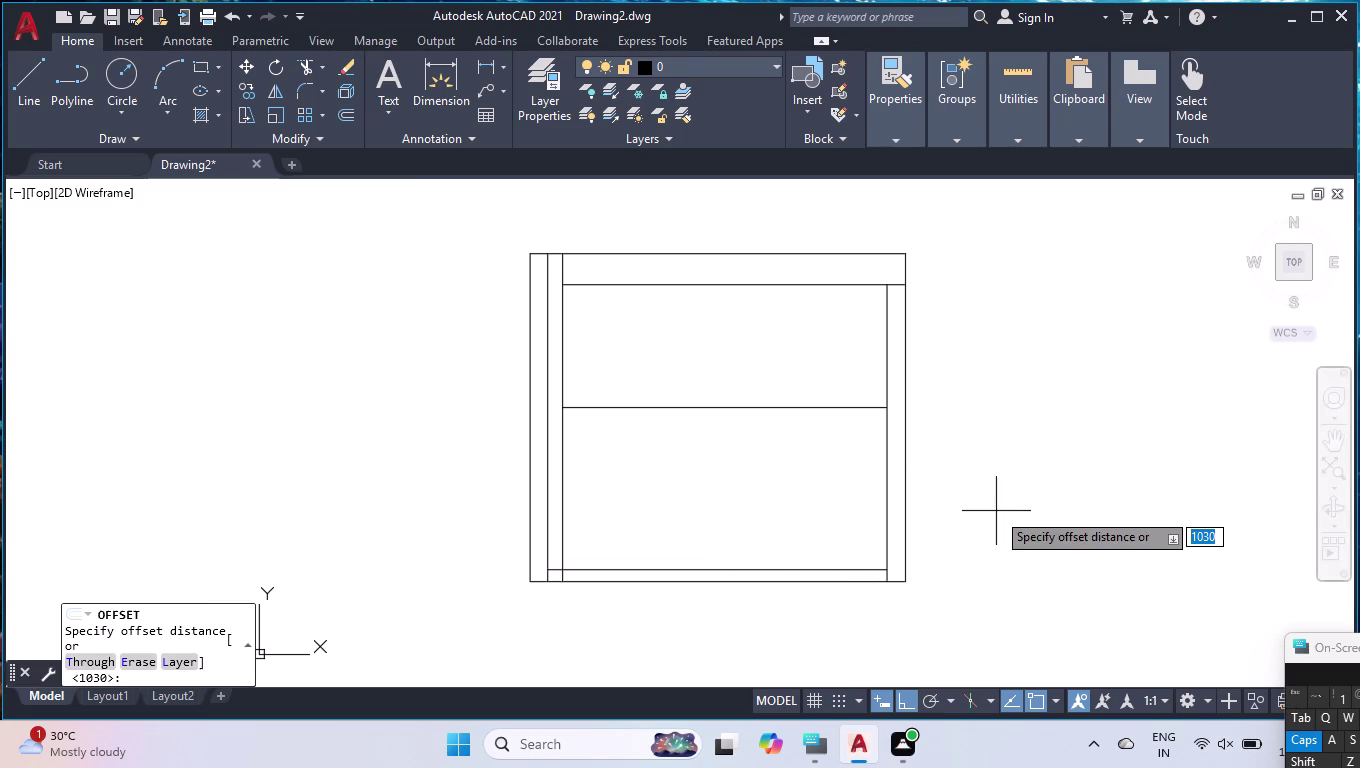
click(996, 506)
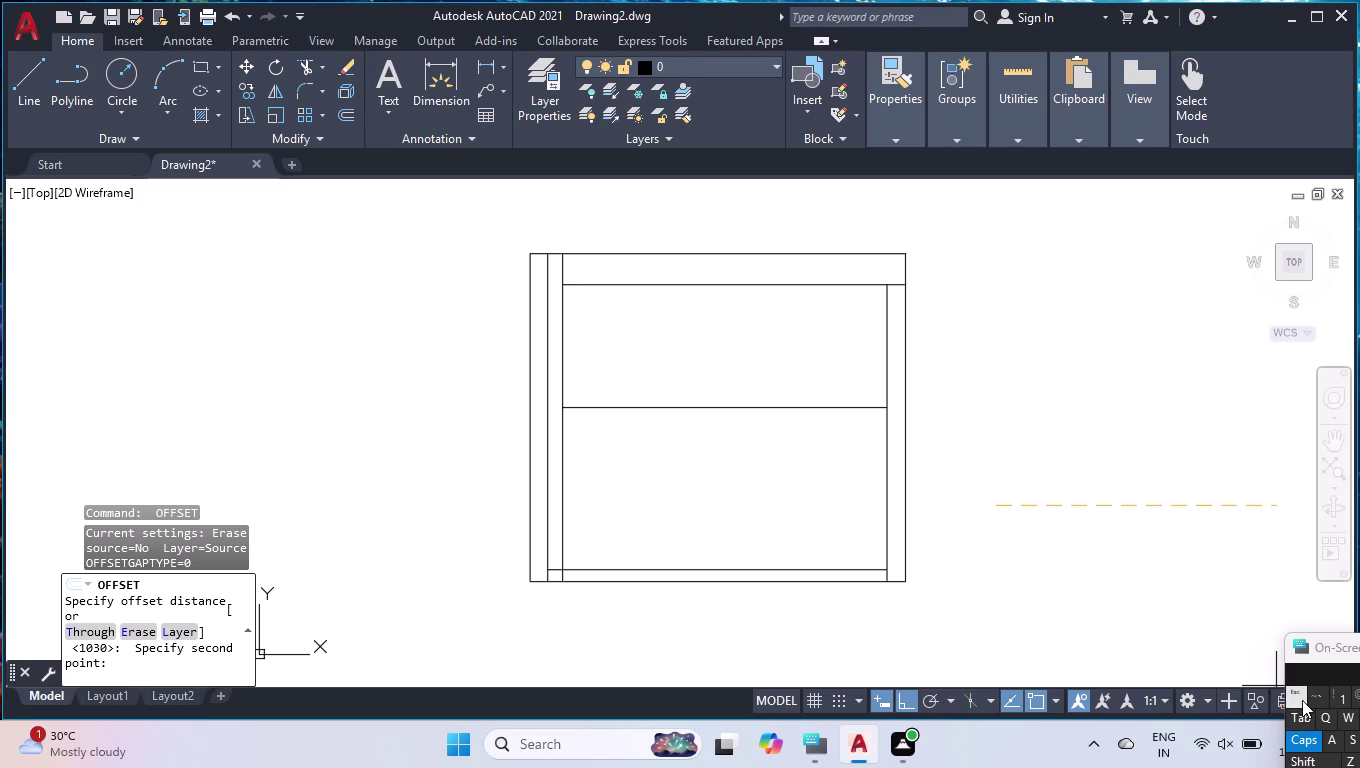
key(Escape)
Offset the bottom inner line 760 upward as the second shelf line.
text(O)
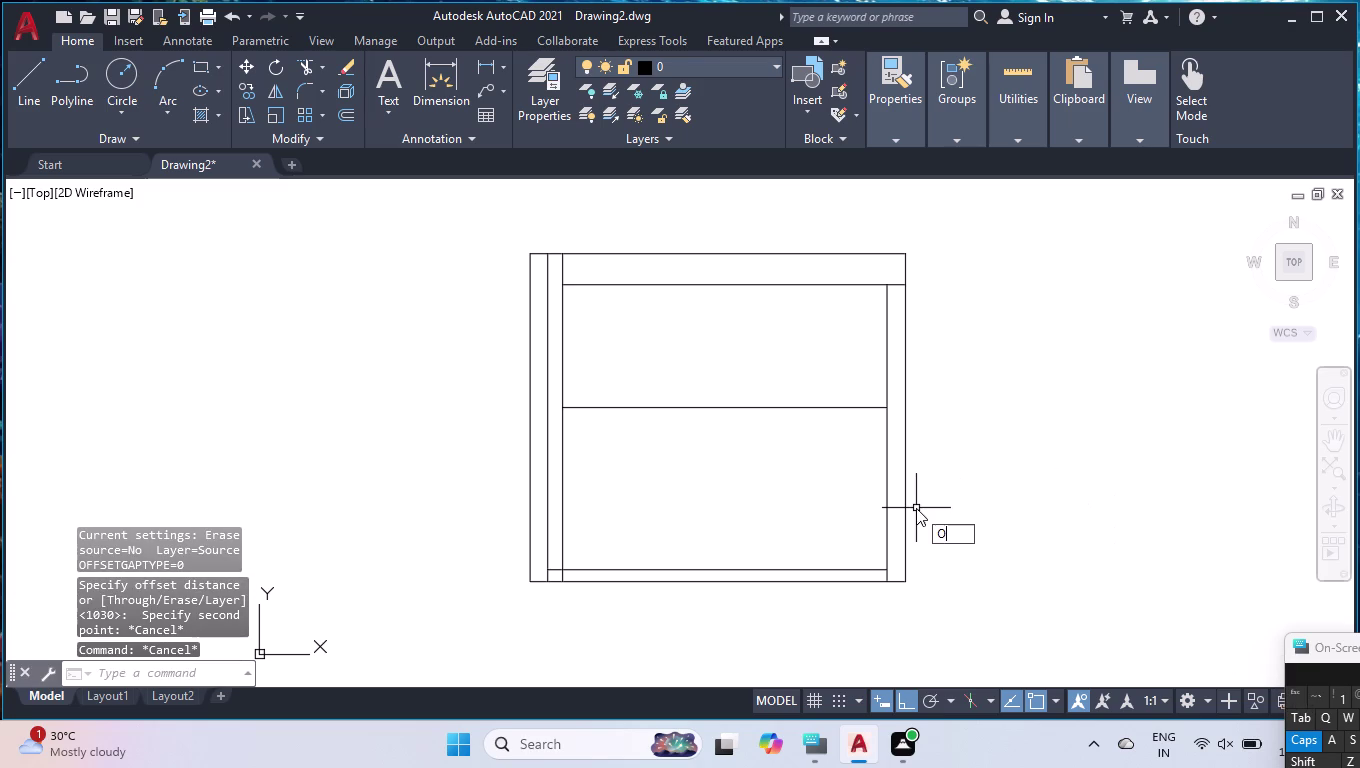
text(FF)
key(Return)
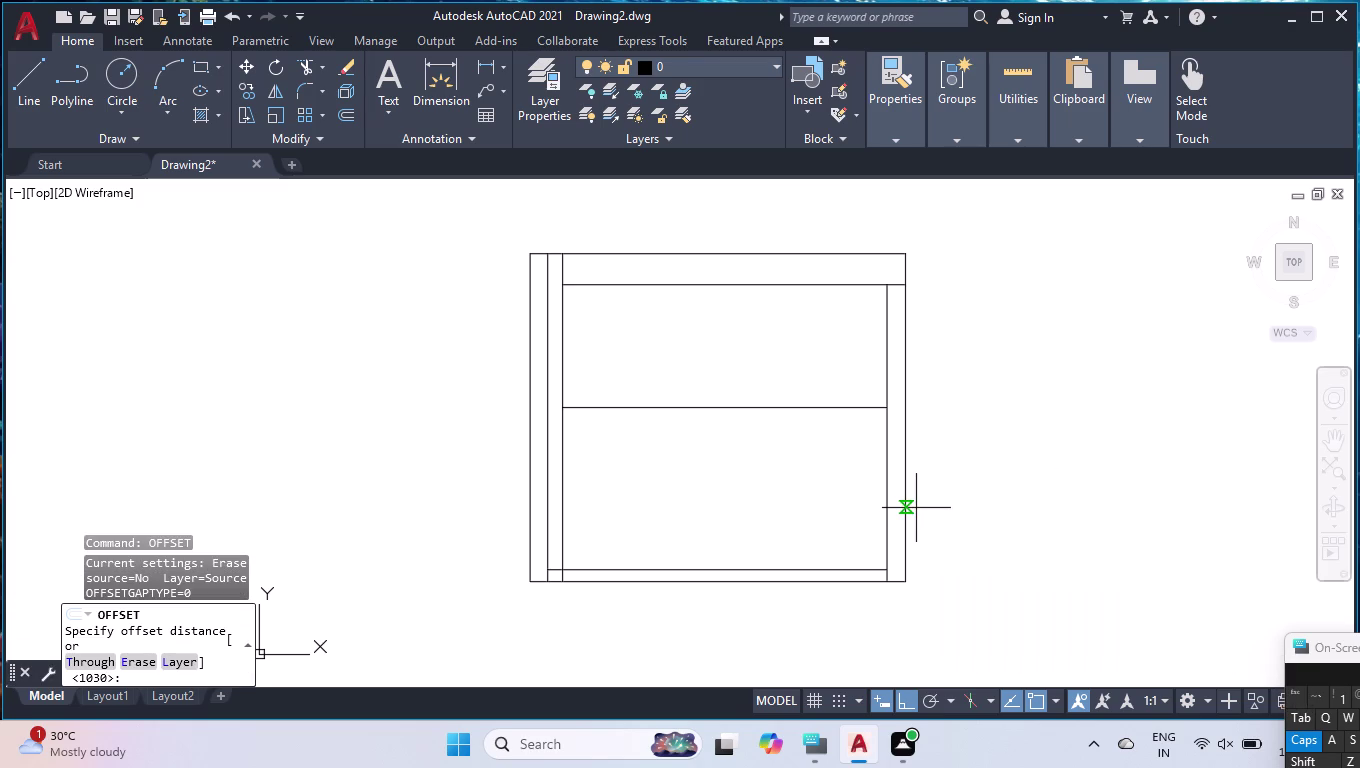
text(760)
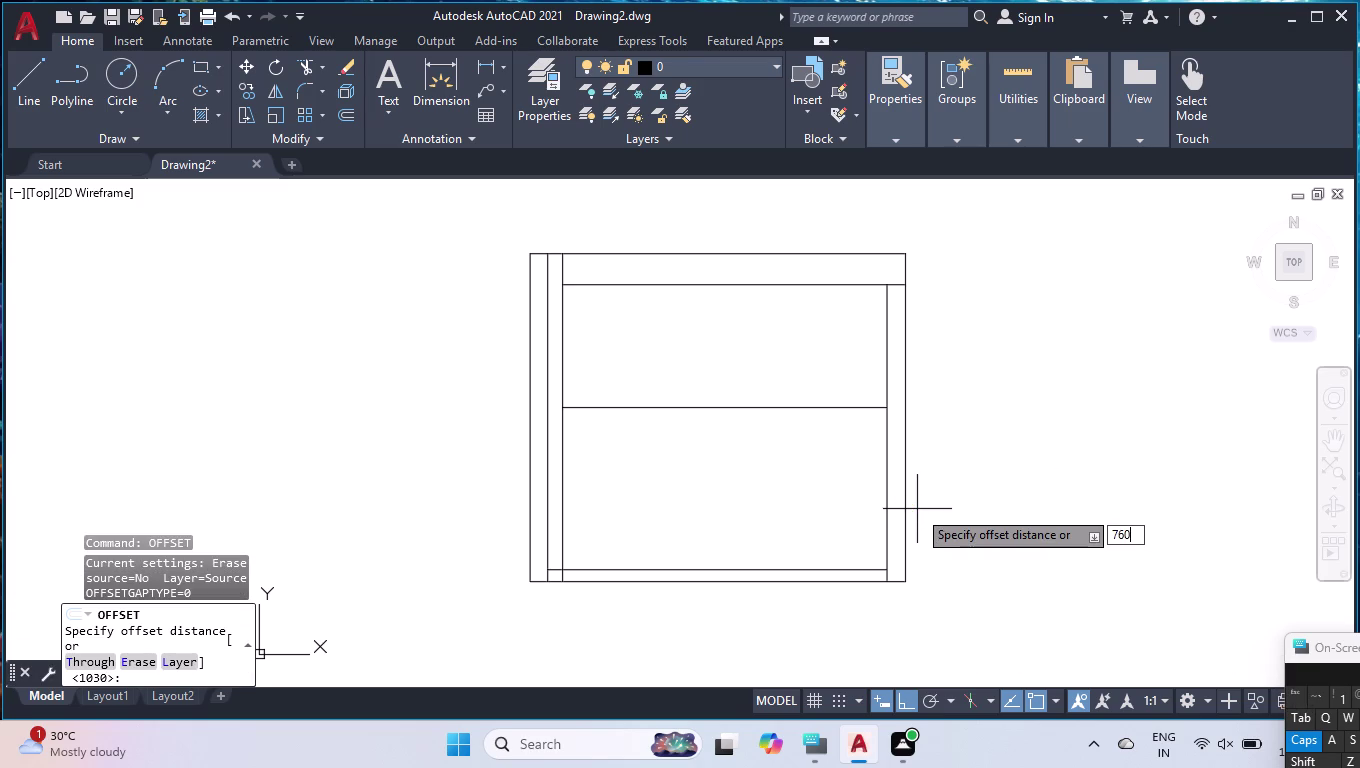
key(Return)
click(725, 570)
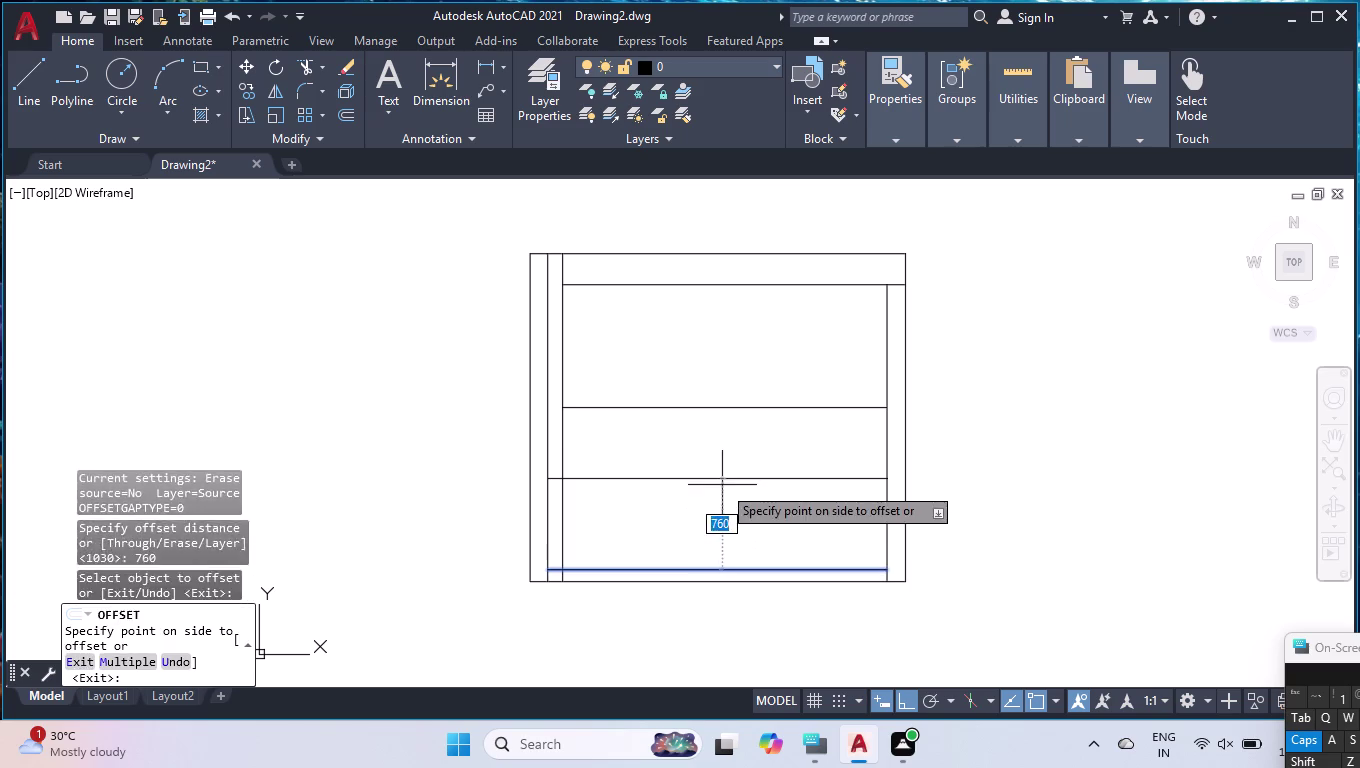
click(722, 485)
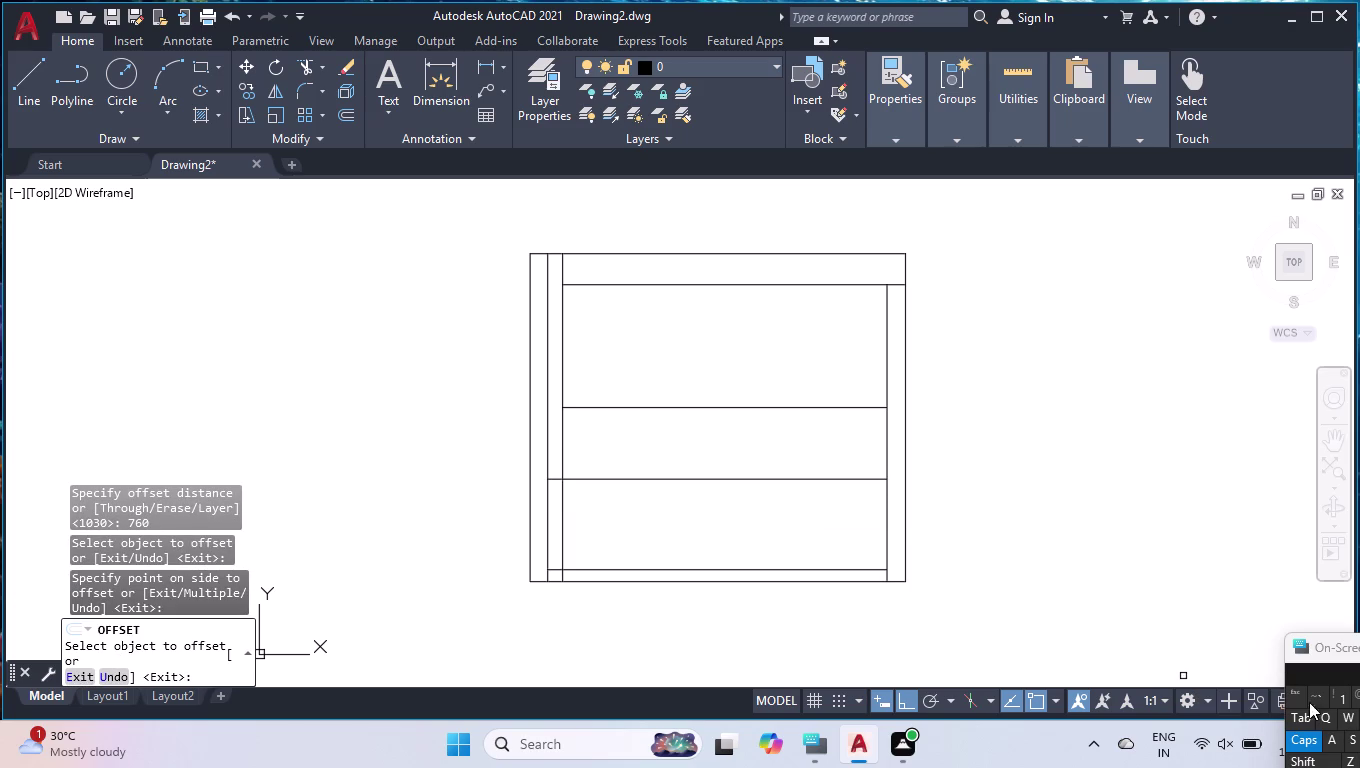
key(Escape)
key(Escape)
key(Escape)
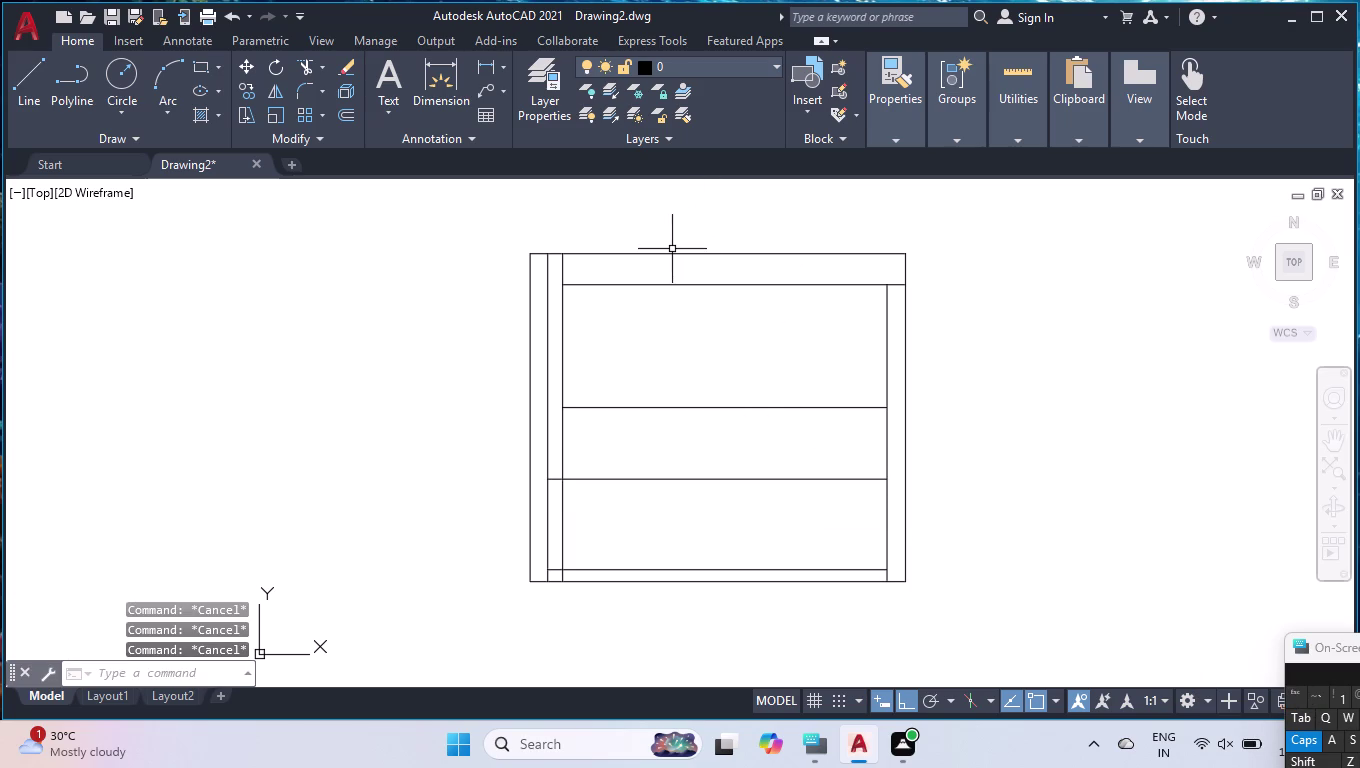
text(MEAS)
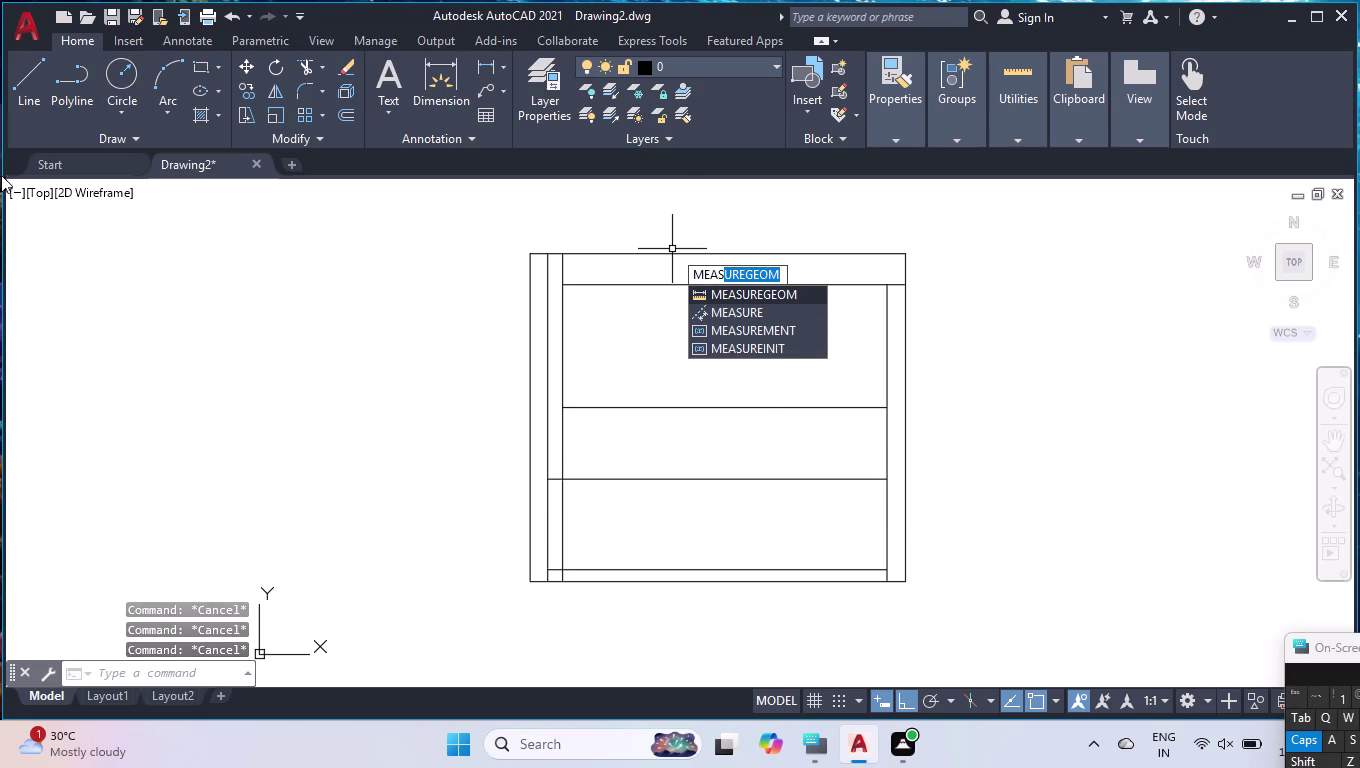
scroll(up, 3)
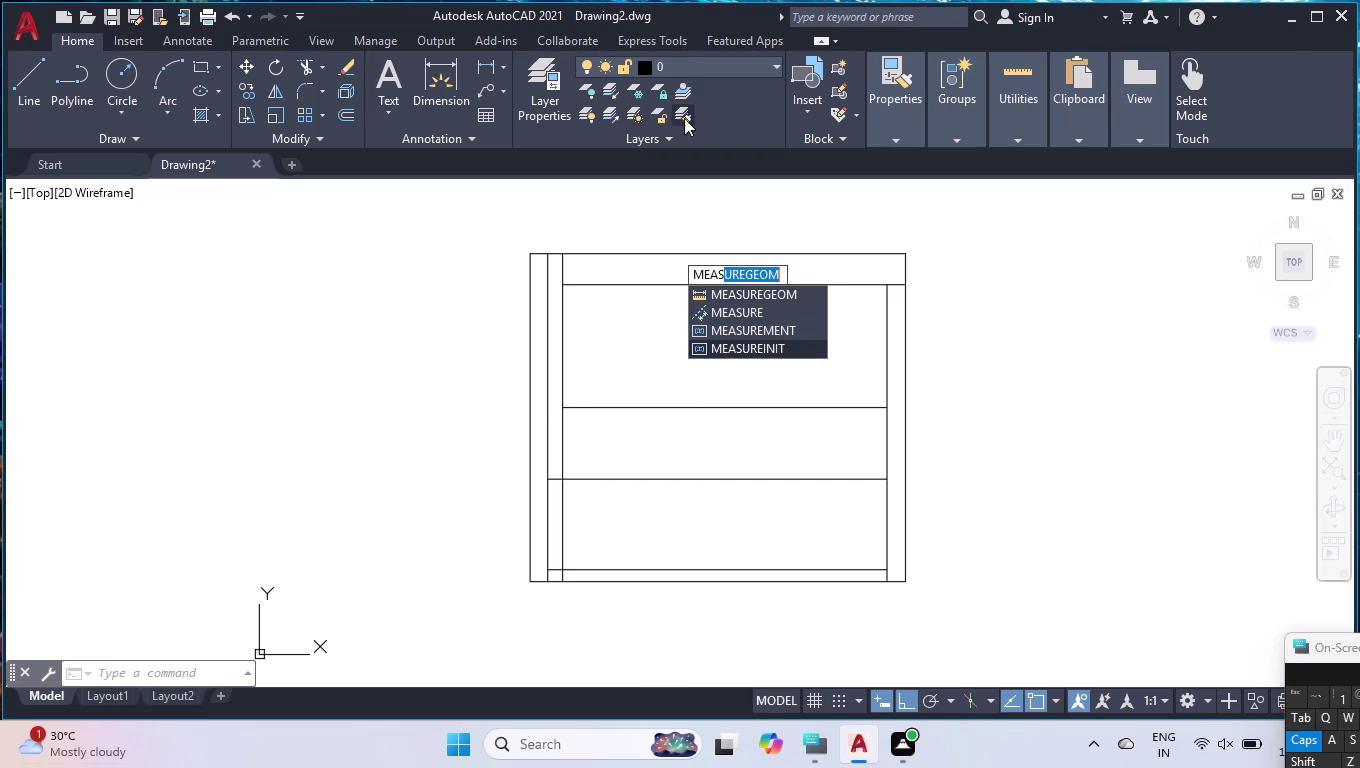
click(746, 289)
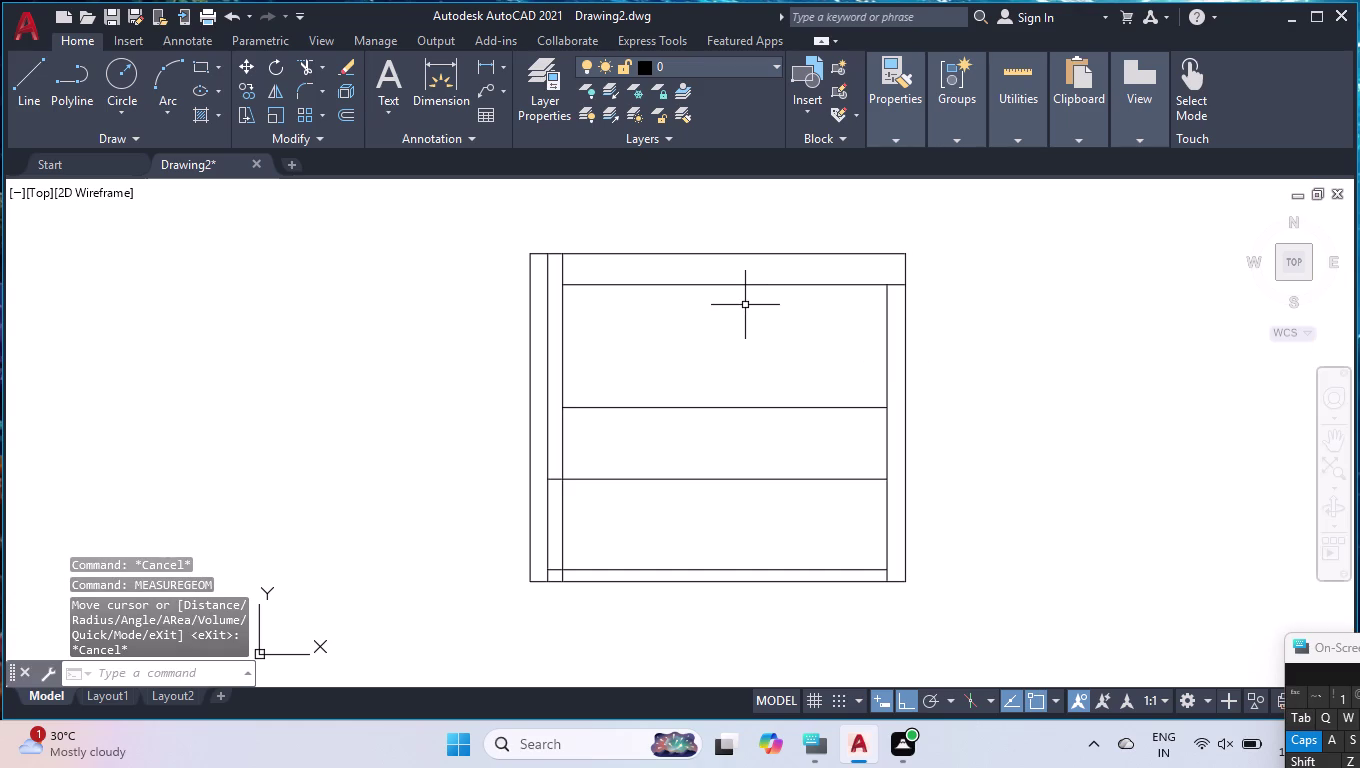
Trim the lower shelf line's left stub back to the innermost left side line with TR.
text(TR)
key(Return)
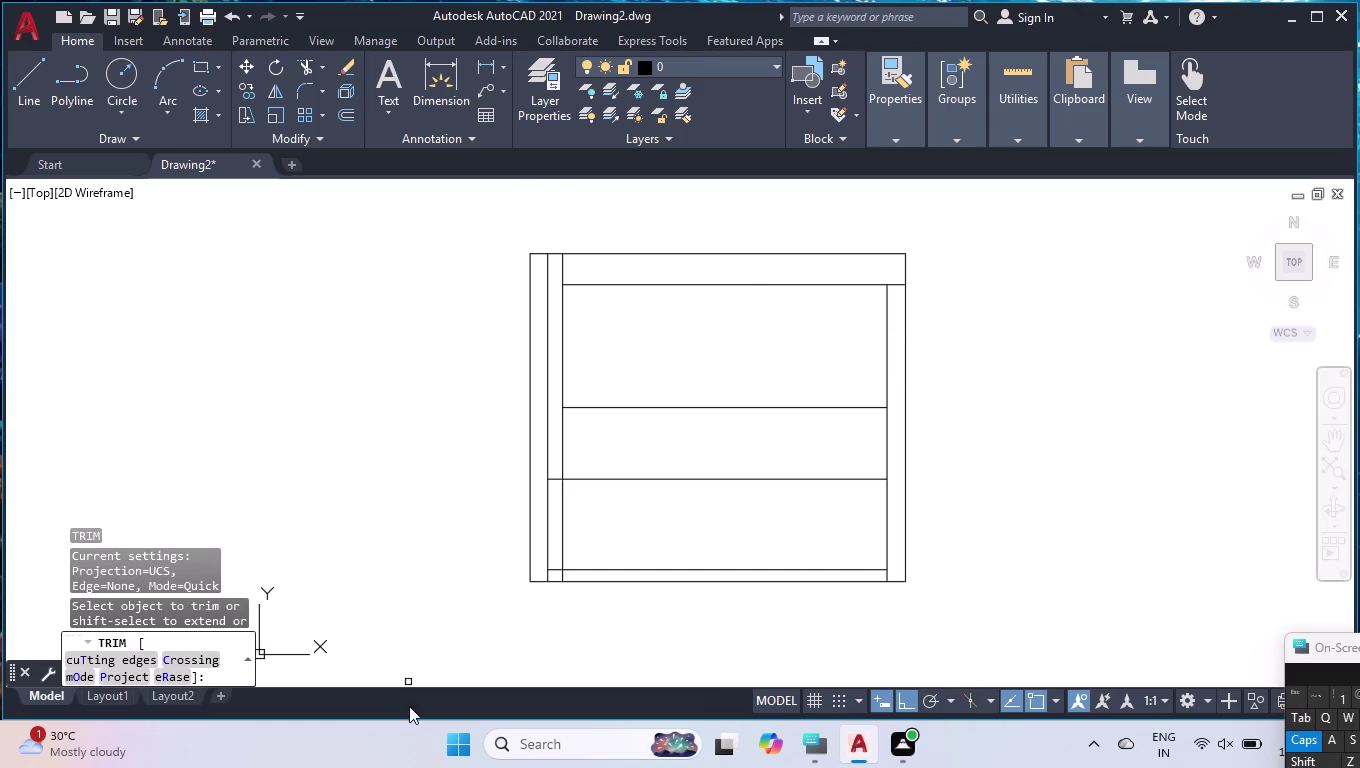
scroll(up, 3)
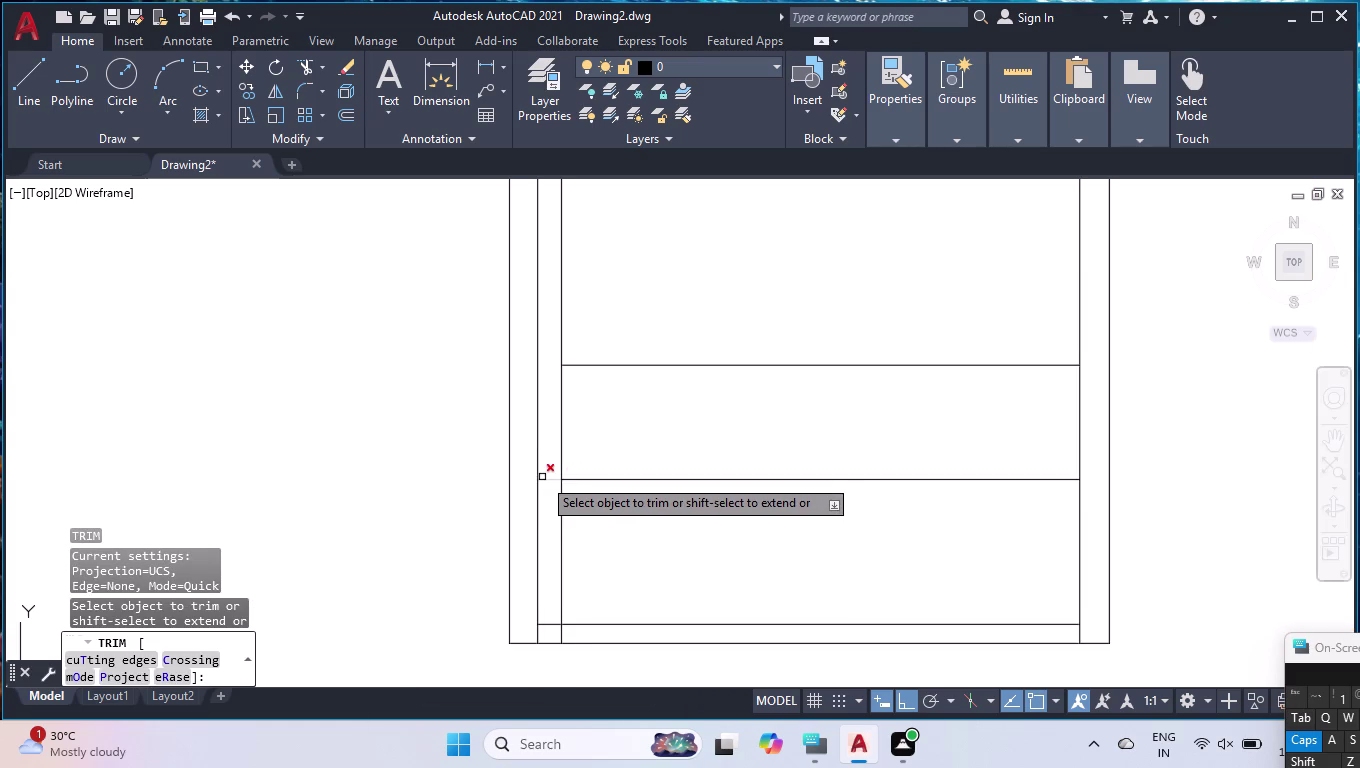
click(549, 484)
click(547, 469)
key(Escape)
key(Escape)
key(Escape)
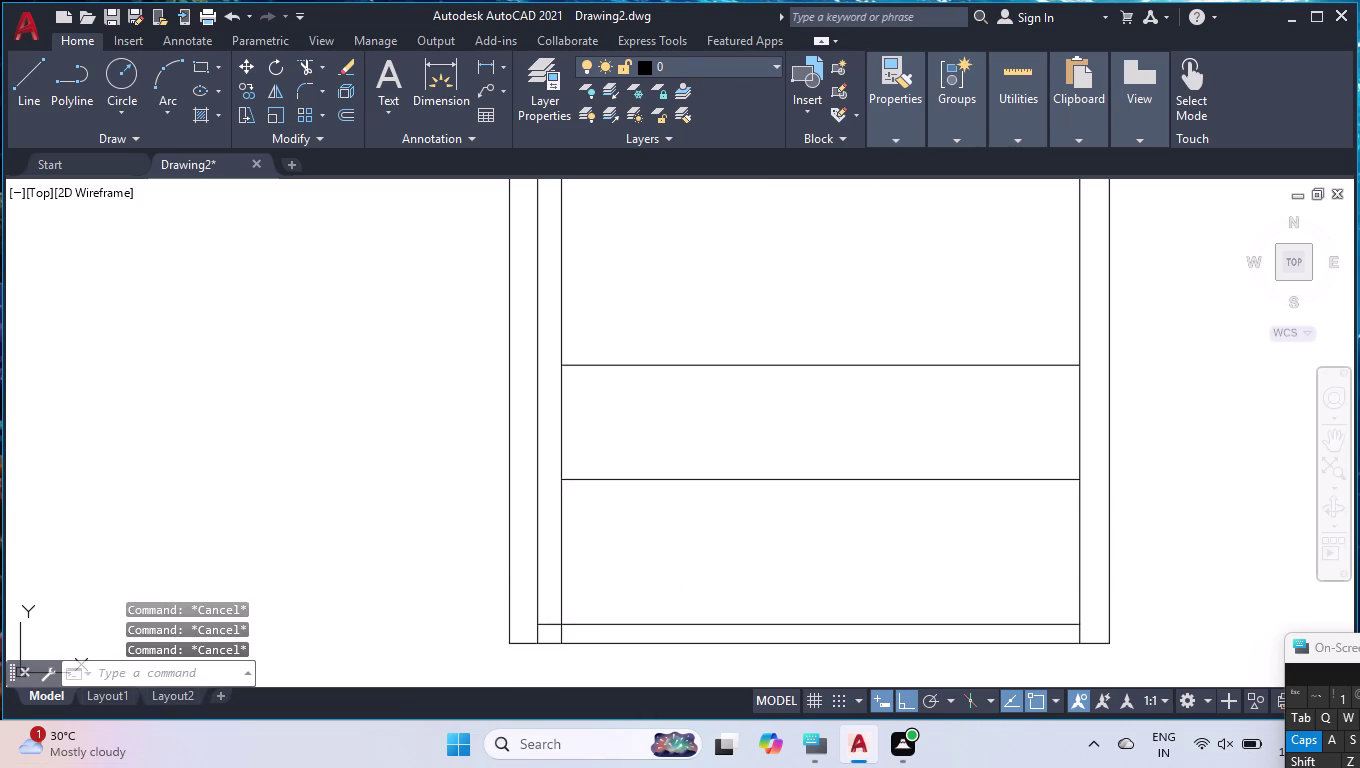
Cancel any command still active so the drawing is idle.
click(346, 467)
key(Escape)
key(Escape)
key(Escape)
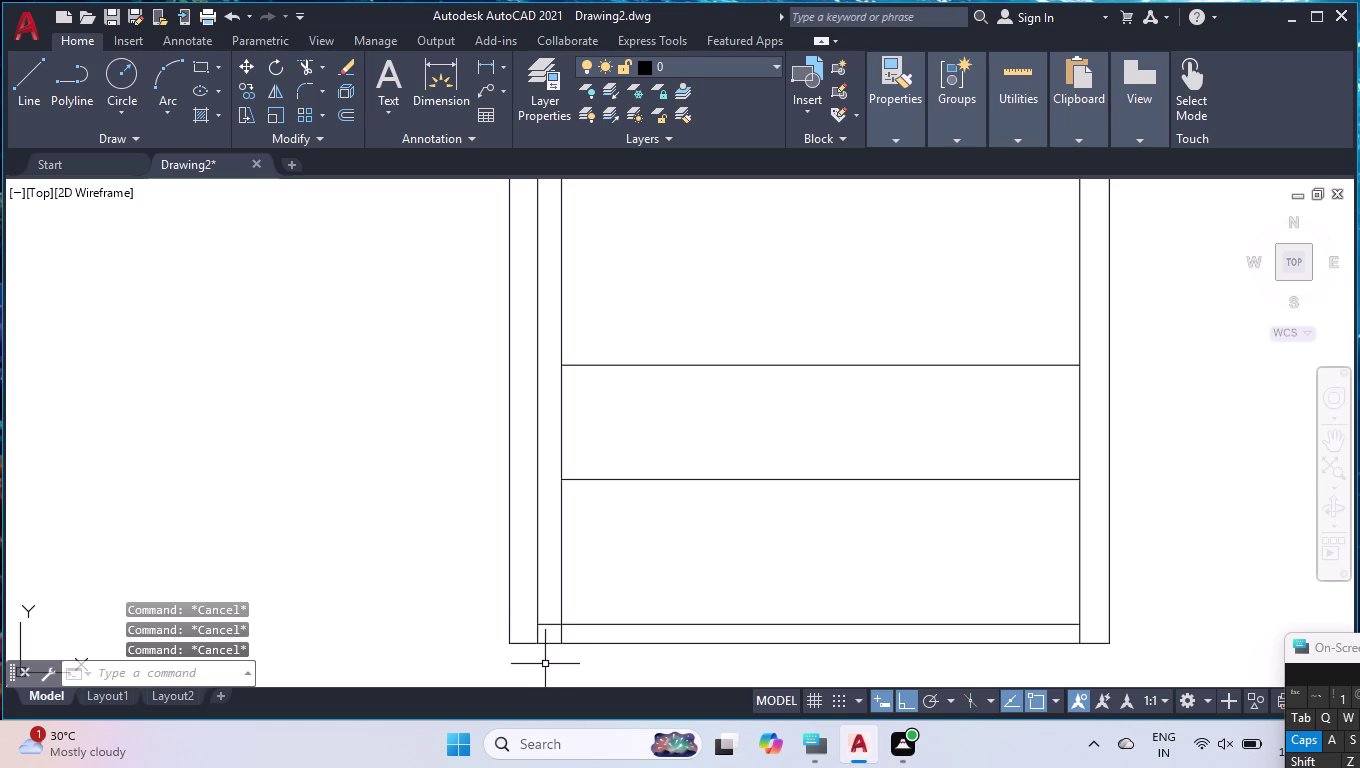
key(Escape)
key(Escape)
key(Escape)
Select objects around the lower-left frame area, then clear the selection.
click(331, 509)
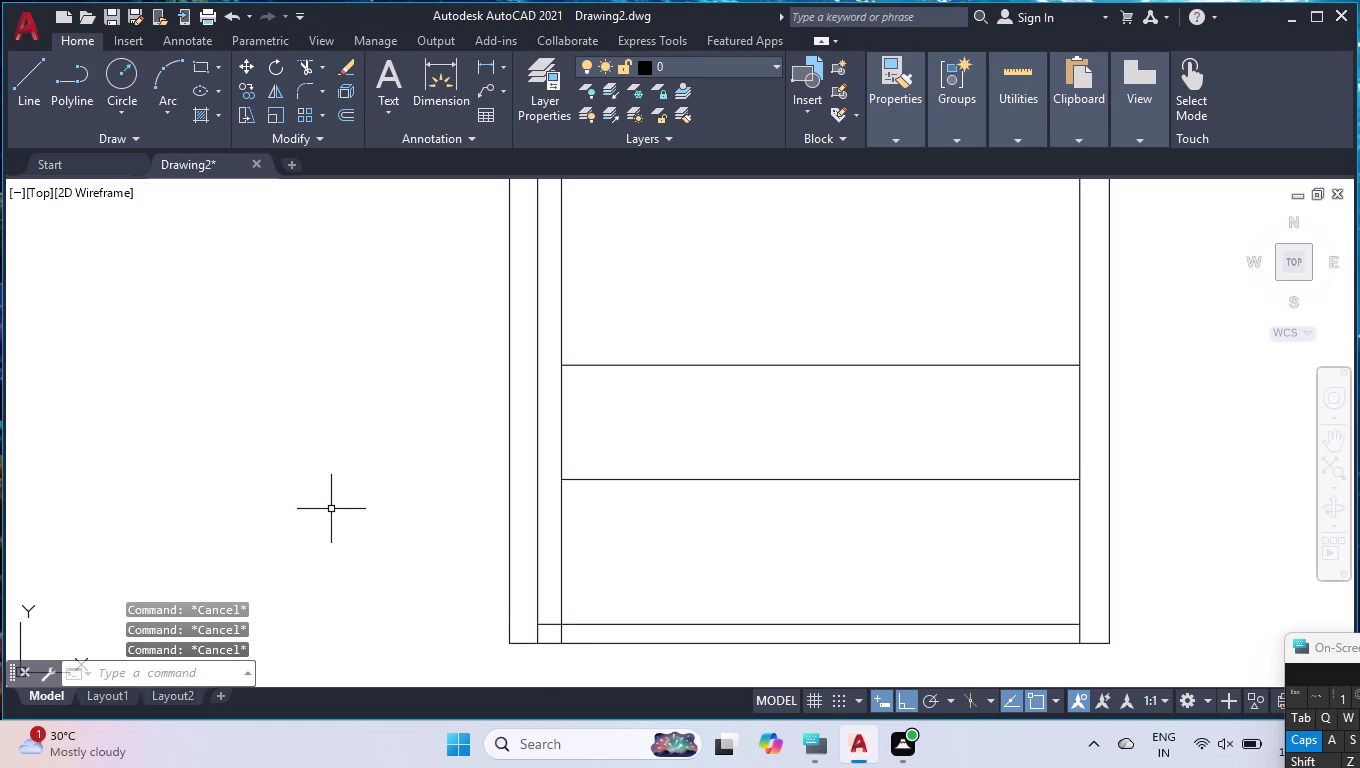
click(331, 509)
right_click(321, 511)
right_drag(284, 479, 274, 461)
click(251, 431)
right_click(251, 431)
click(251, 430)
drag(245, 463, 459, 626)
right_drag(245, 475, 466, 599)
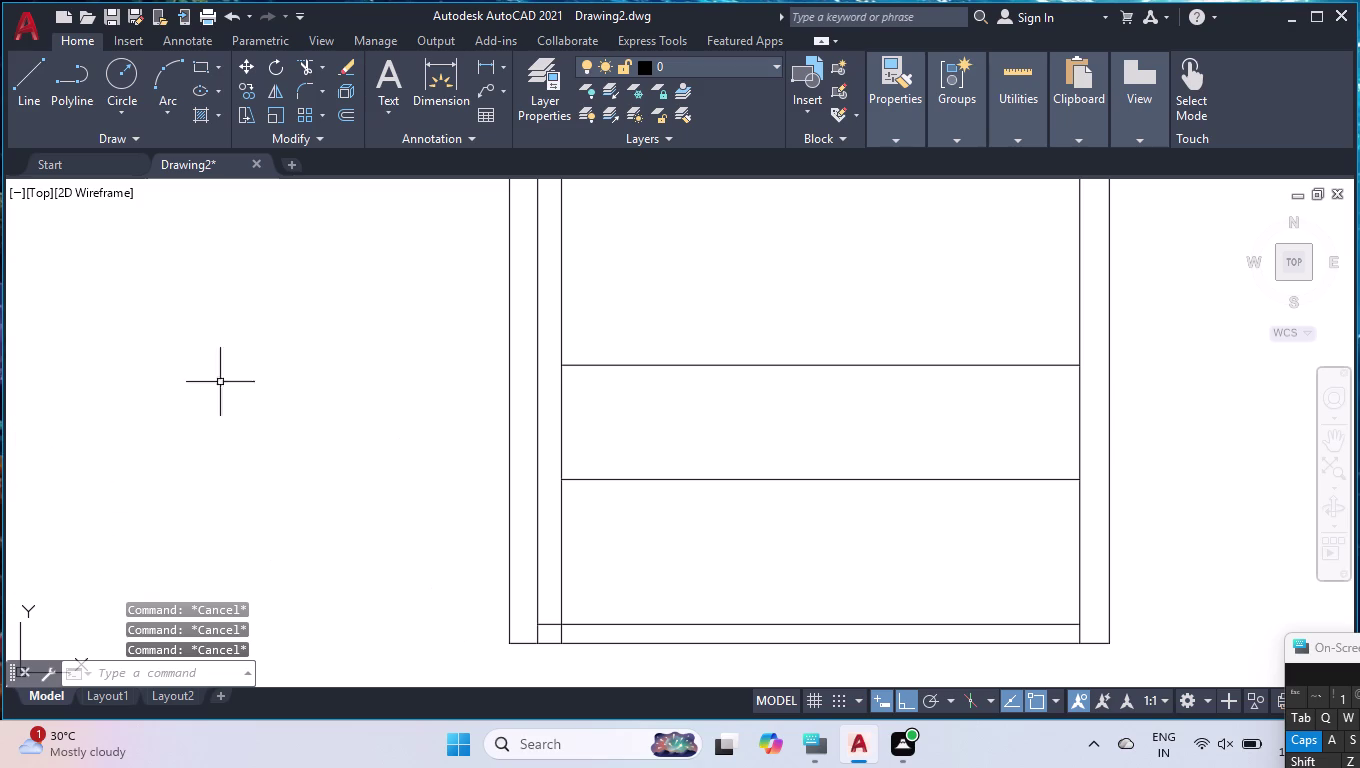
key(Escape)
key(Escape)
key(Escape)
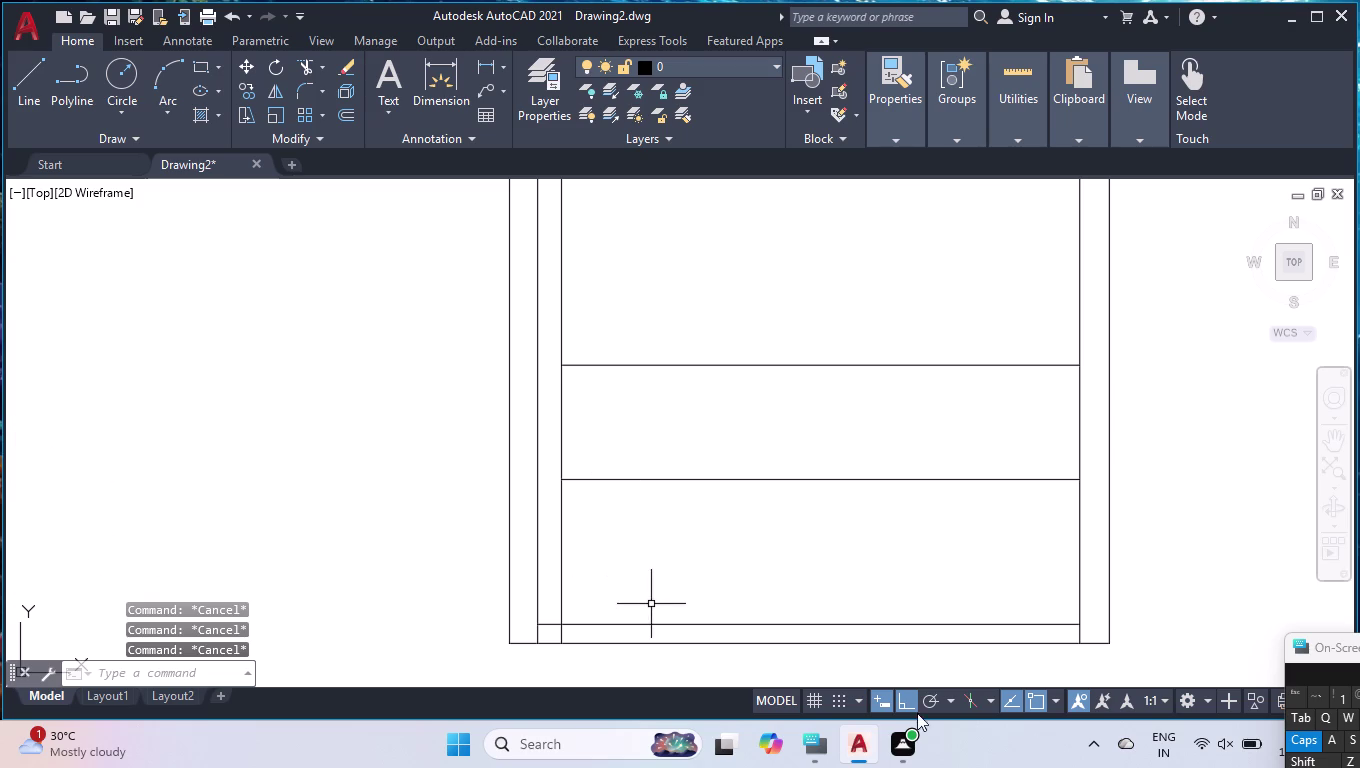